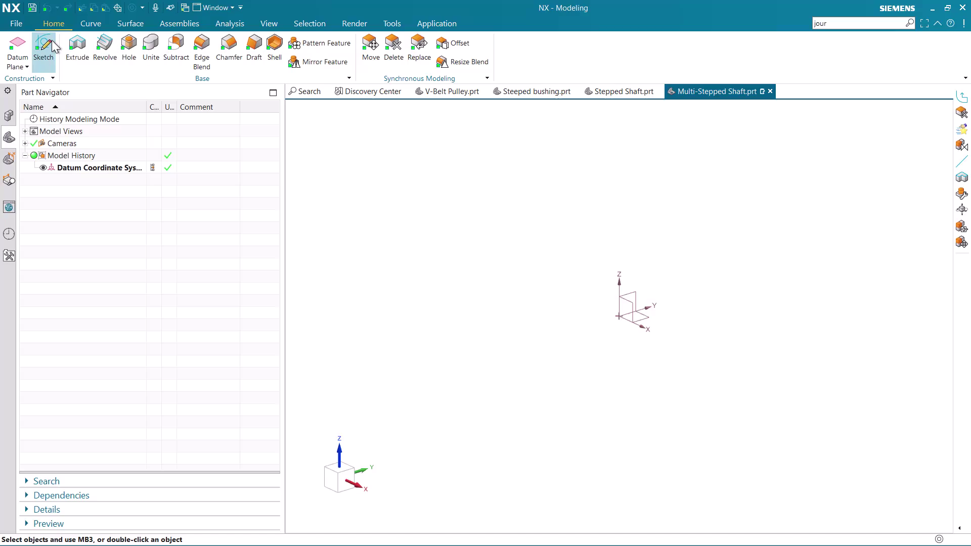
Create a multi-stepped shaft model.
Create an empty sketch on the XZ plane using the default On Plane option.
click(47, 36)
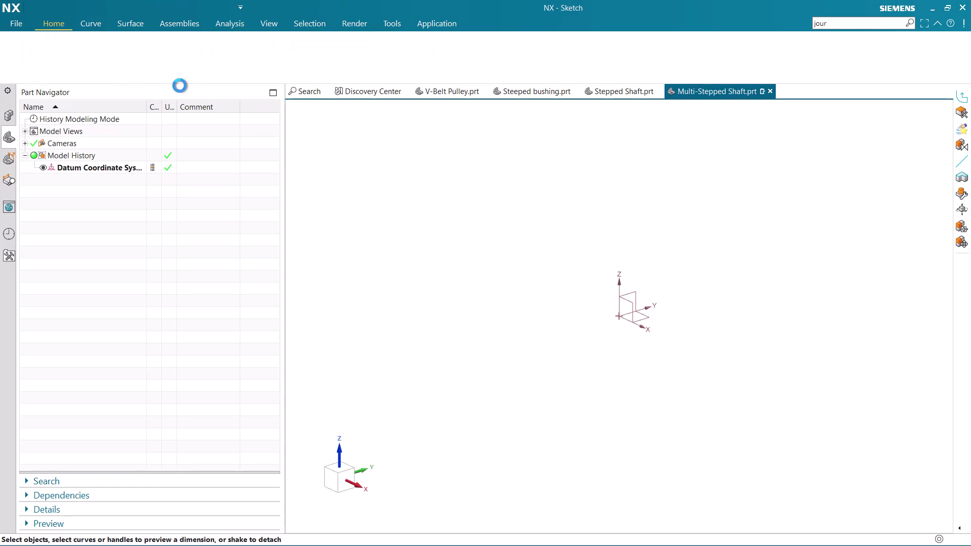
click(607, 224)
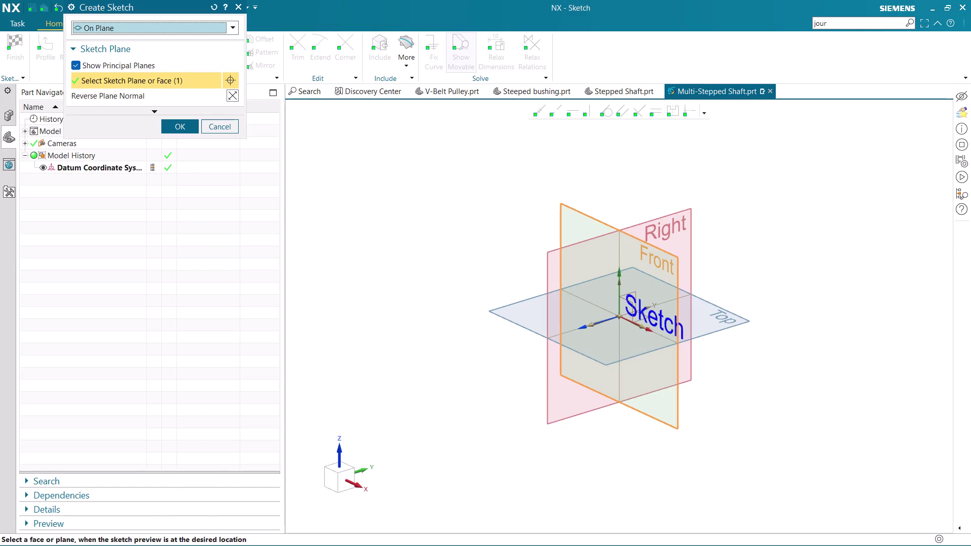
middle_click(607, 223)
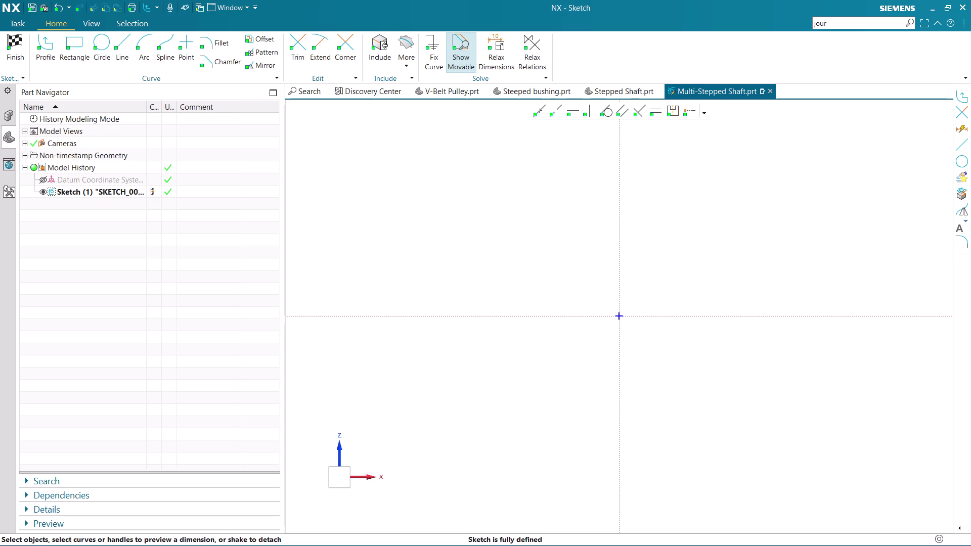
scroll(down, 3)
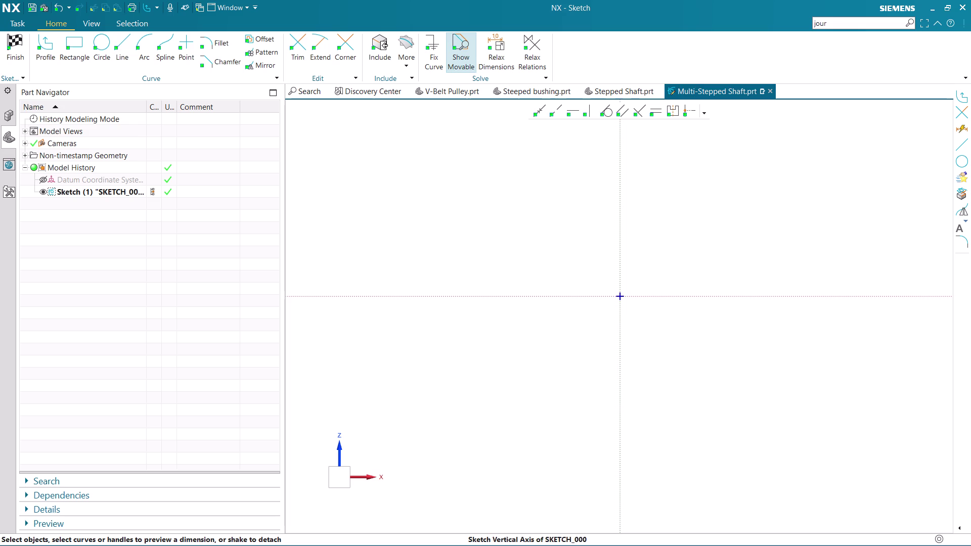
Draw a 188 mm line at 0° from the sketch origin with Profile.
click(46, 43)
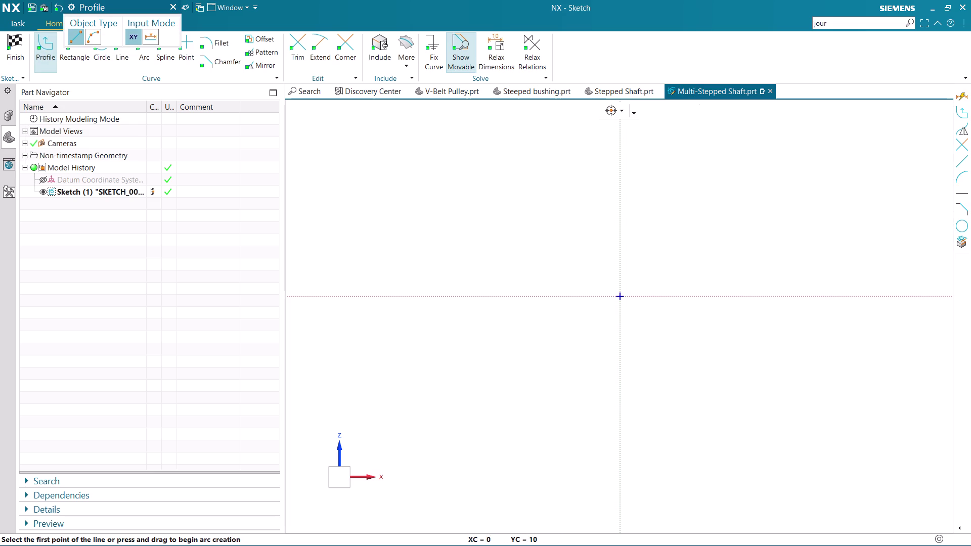
click(620, 297)
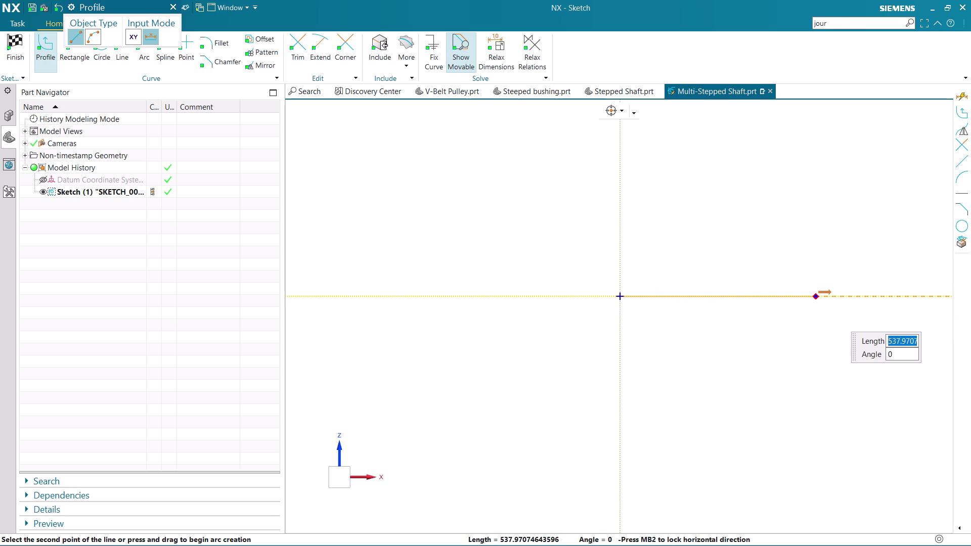
key(1)
key(8)
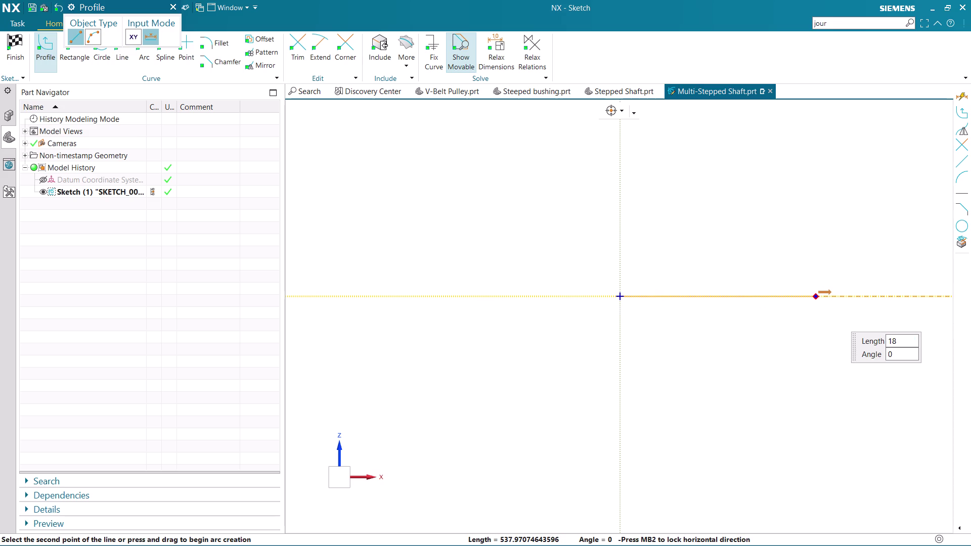
key(8)
key(Return)
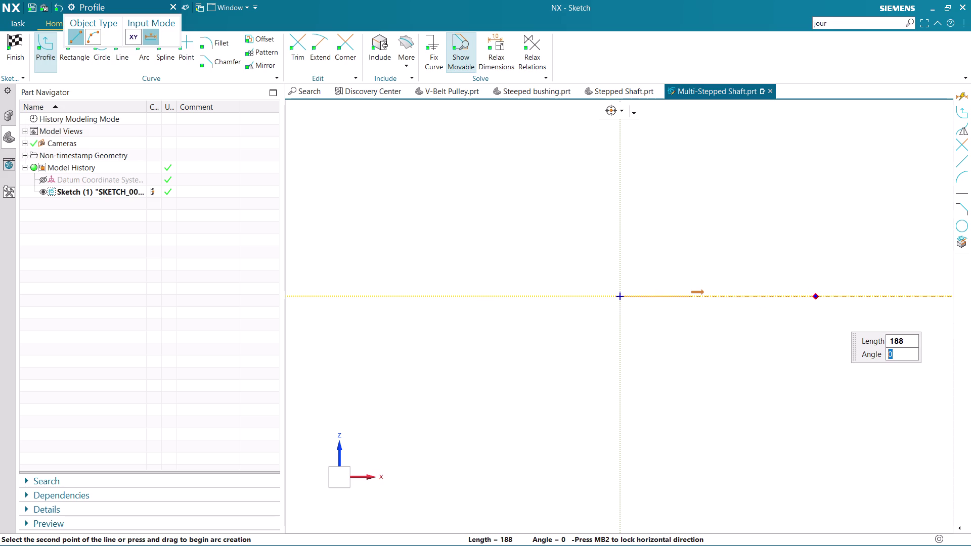
key(Return)
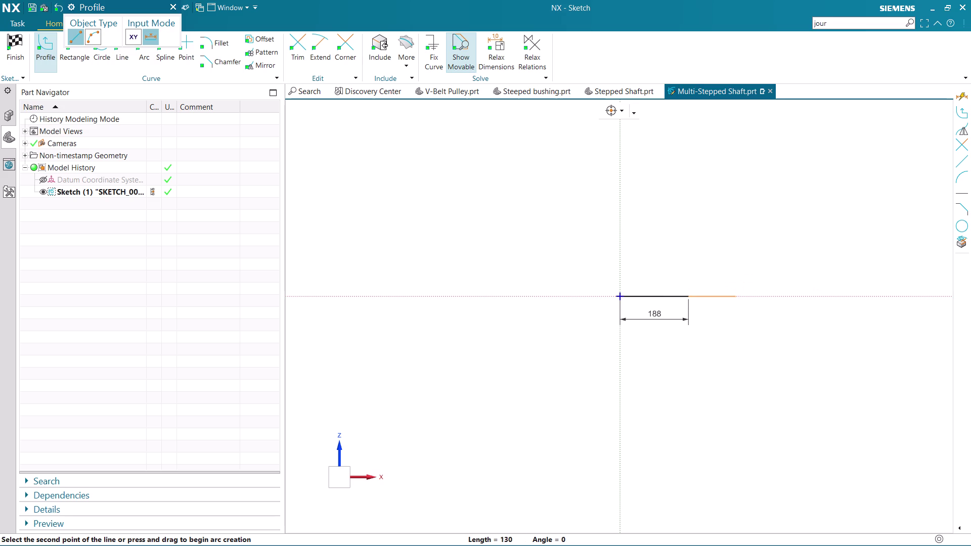
scroll(up, 3)
scroll(up, 3)
scroll(up, 3)
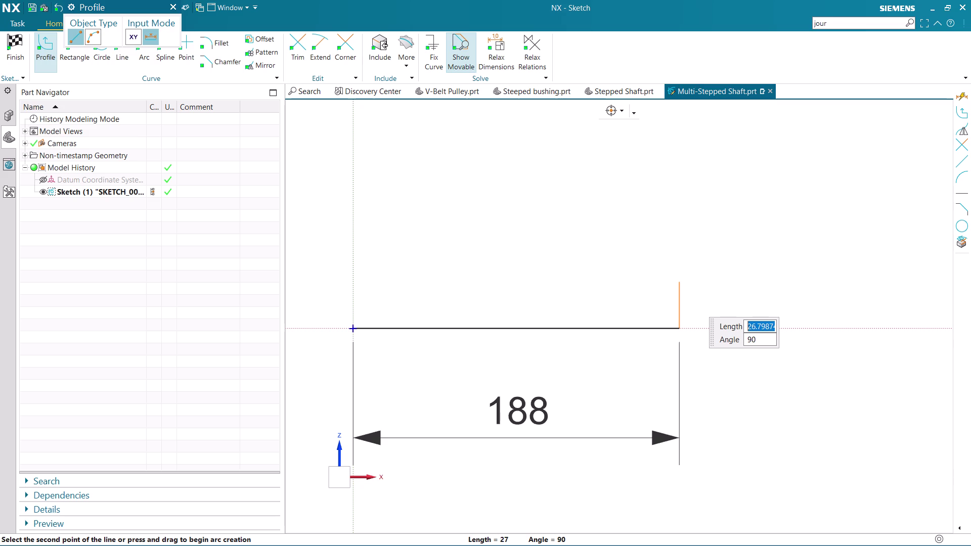
scroll(up, 3)
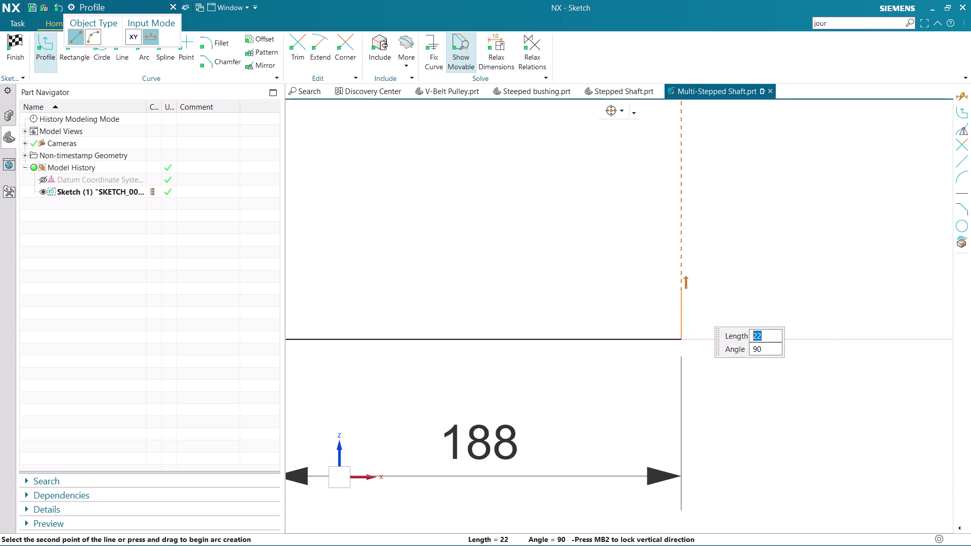
Add a 2.5 mm vertical rise and the first 20 mm horizontal step.
text(2)
text(.)
key(5)
key(Return)
key(Return)
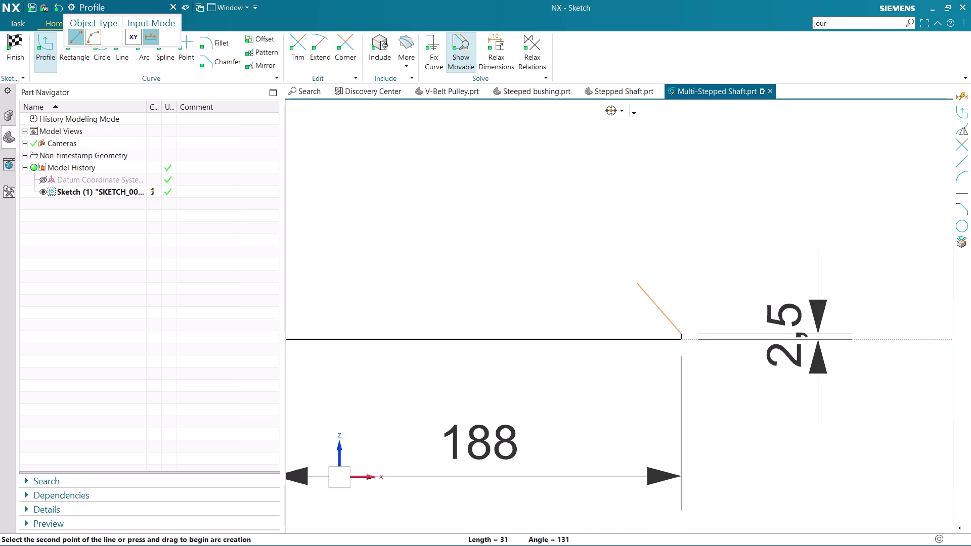
scroll(up, 3)
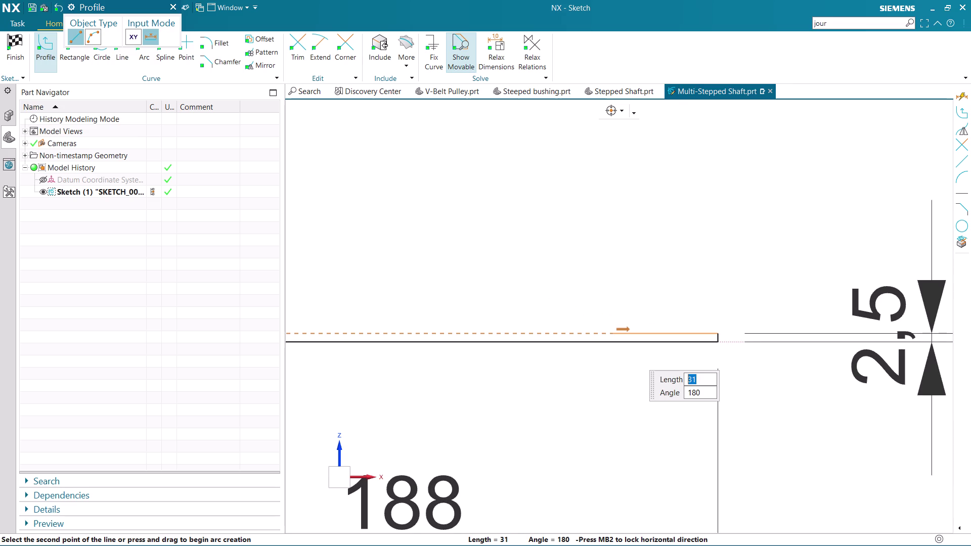
text(20)
key(Return)
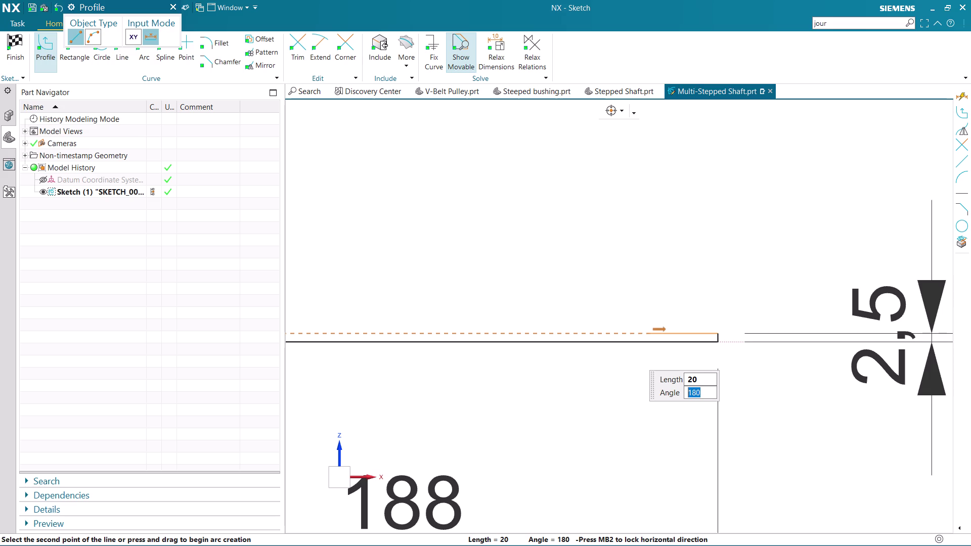
key(Return)
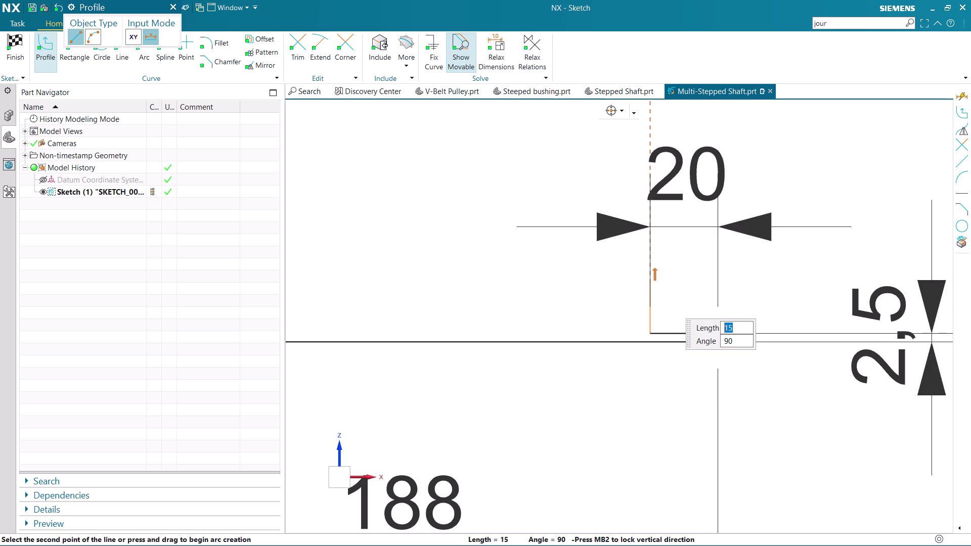
Add a 5 mm rise and a second 20 mm step.
key(5)
key(Return)
key(Return)
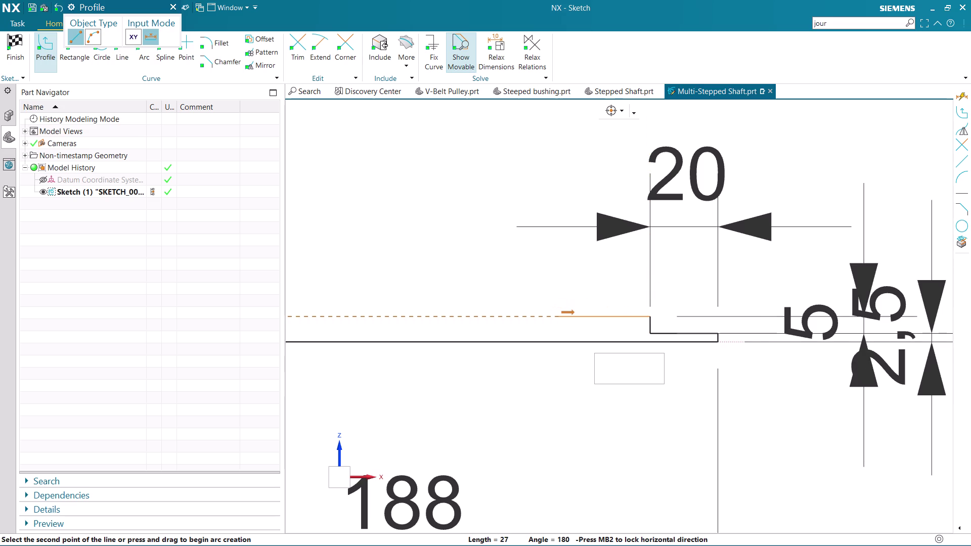
text(20)
key(Return)
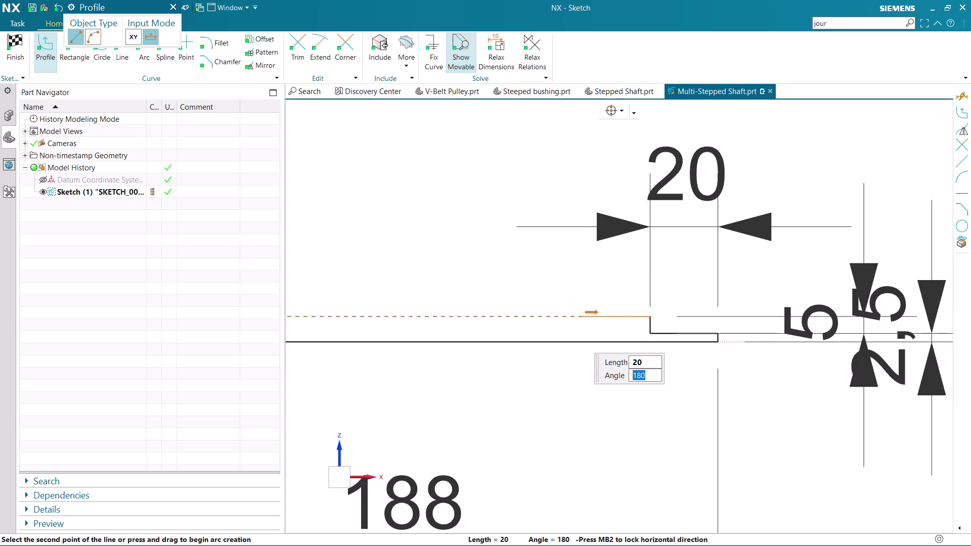
key(Return)
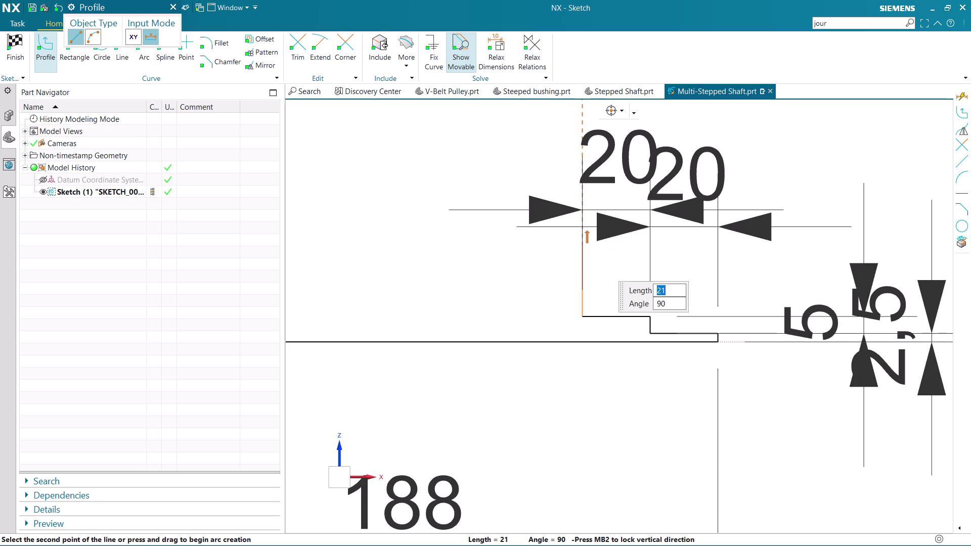
Add a 10 mm rise and re-enter 20 mm as the next step length.
text(1)
text(0)
key(Return)
key(Return)
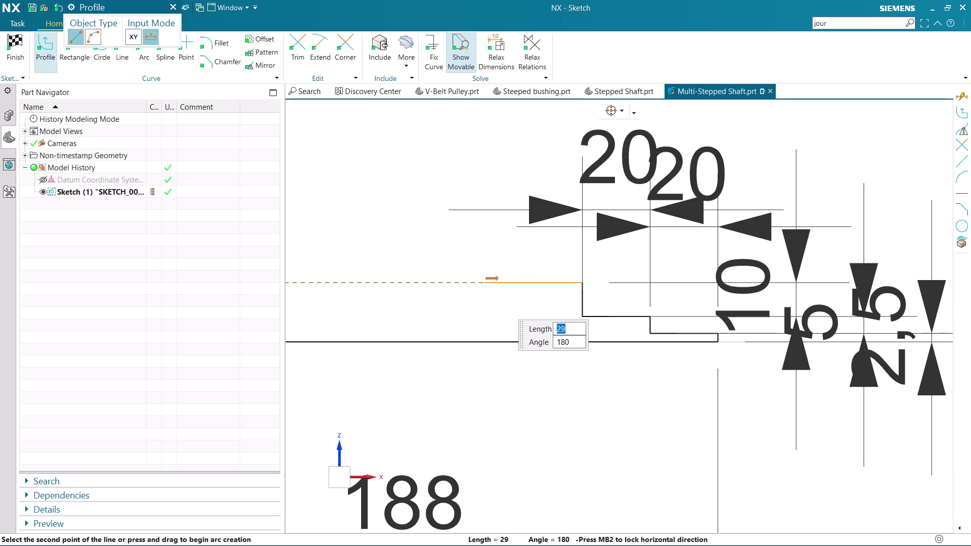
key(2)
key(0)
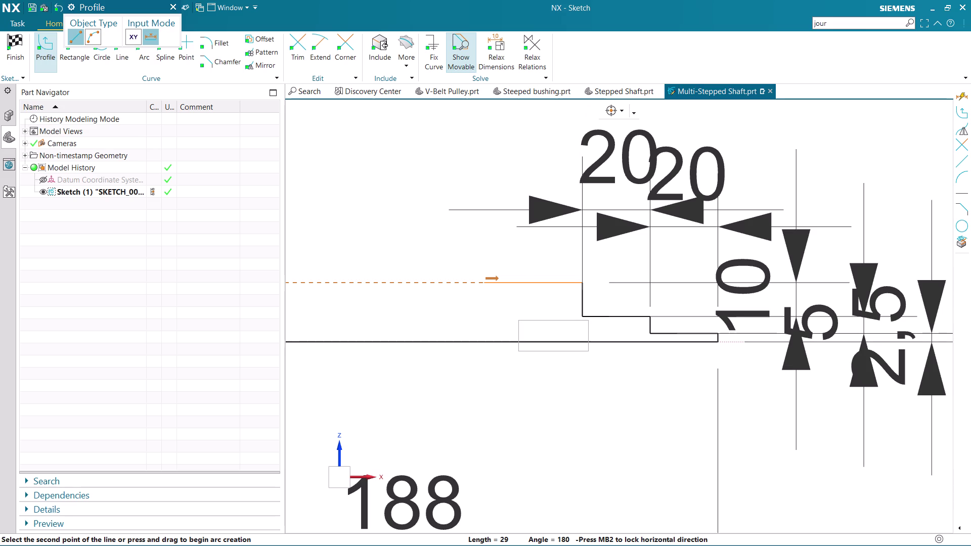
key(BackSpace)
key(BackSpace)
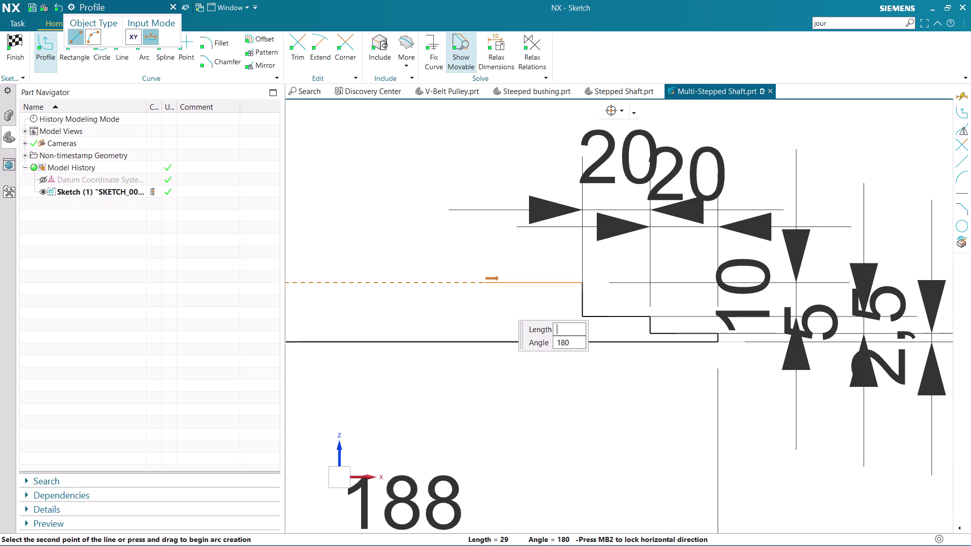
text(20)
key(Return)
Place the third 20 mm step, a 15 mm rise, and a fourth 20 mm step.
key(Return)
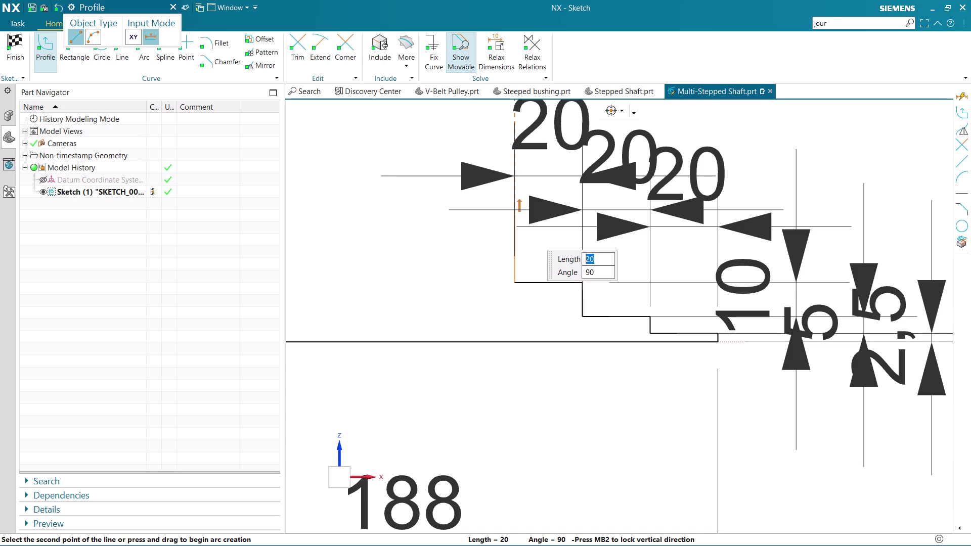
key(1)
key(5)
key(Return)
key(Return)
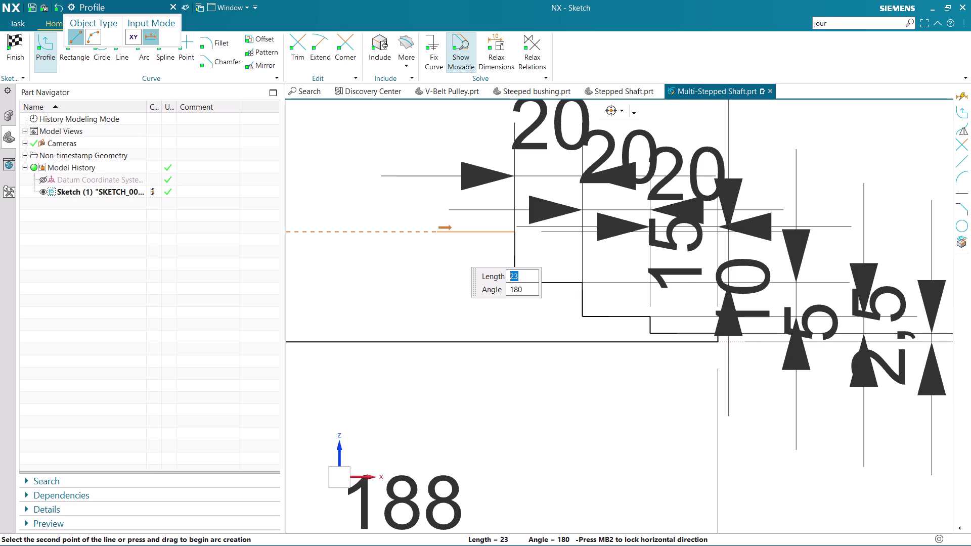
text(20)
key(Return)
key(Return)
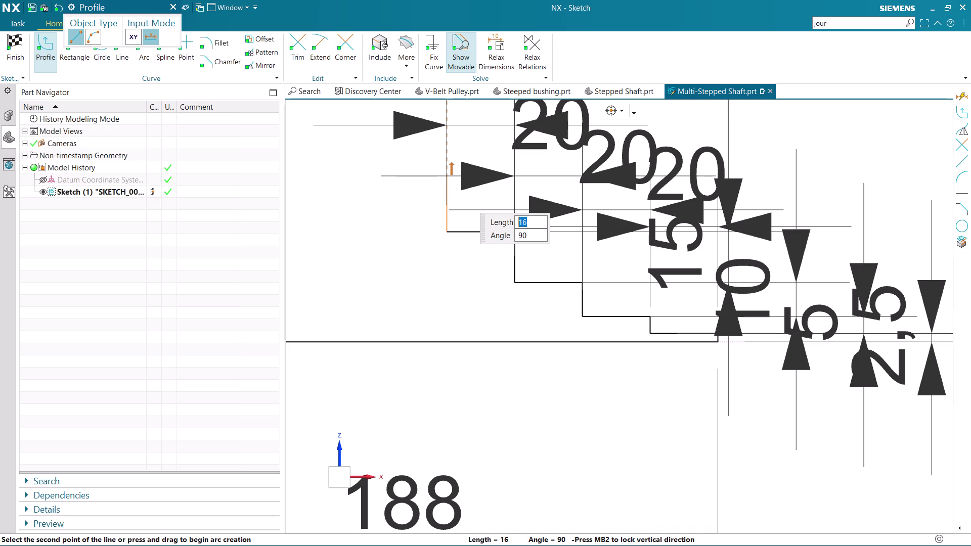
Add a 20 mm rise followed by a fifth 20 mm step.
text(20)
key(Return)
key(Return)
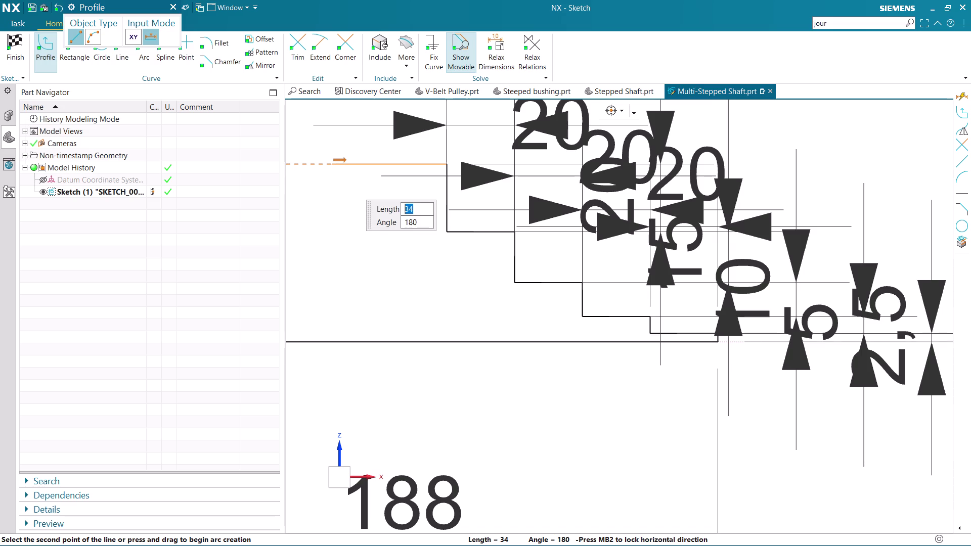
text(20)
key(Return)
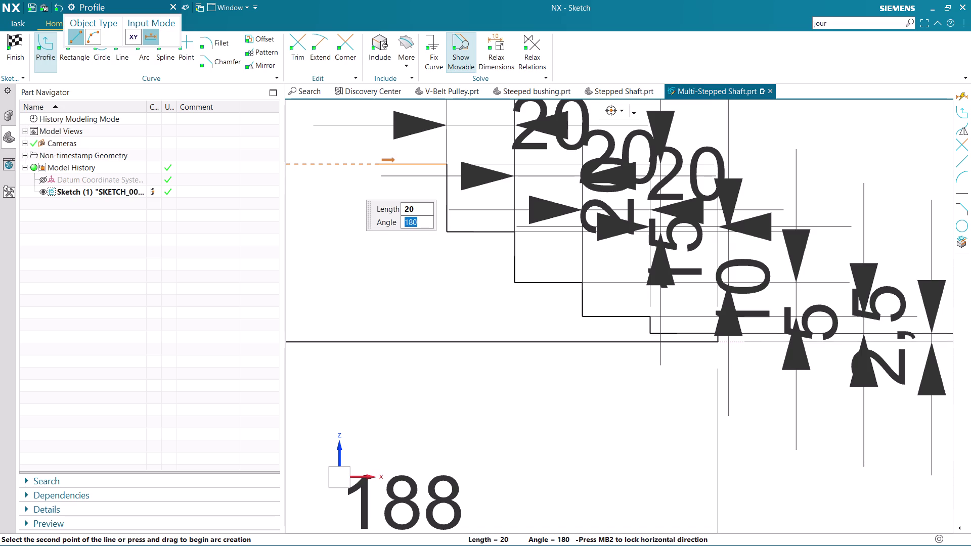
key(Return)
scroll(down, 3)
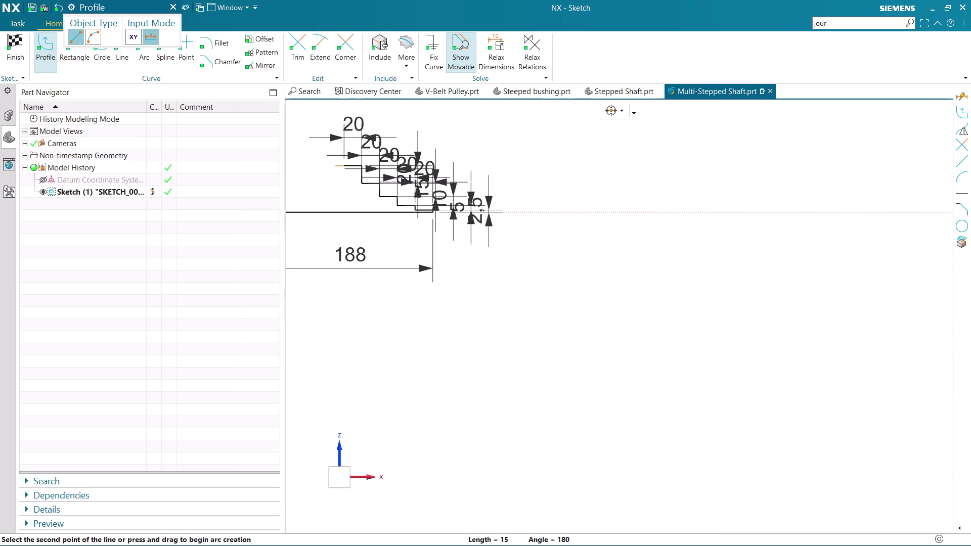
scroll(down, 3)
scroll(up, 3)
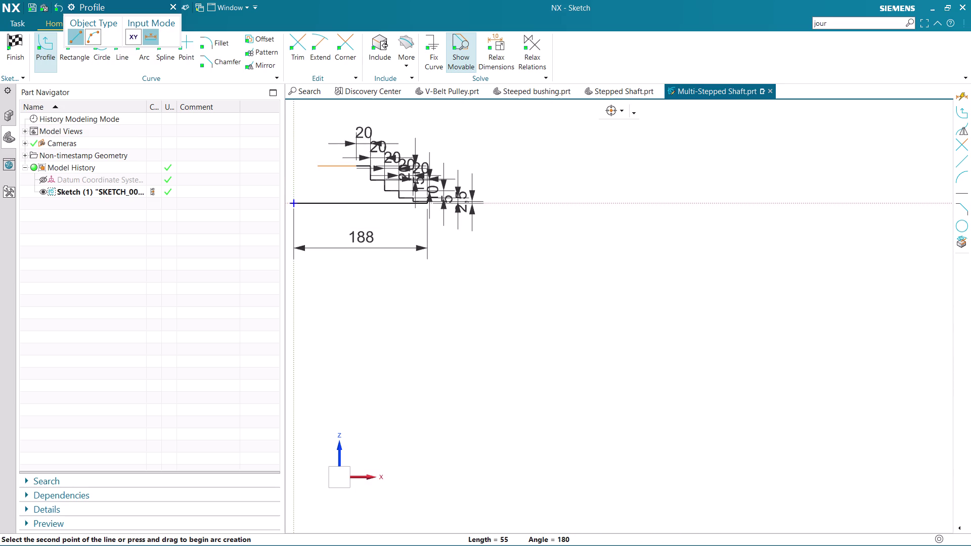
middle_drag(316, 161, 377, 160)
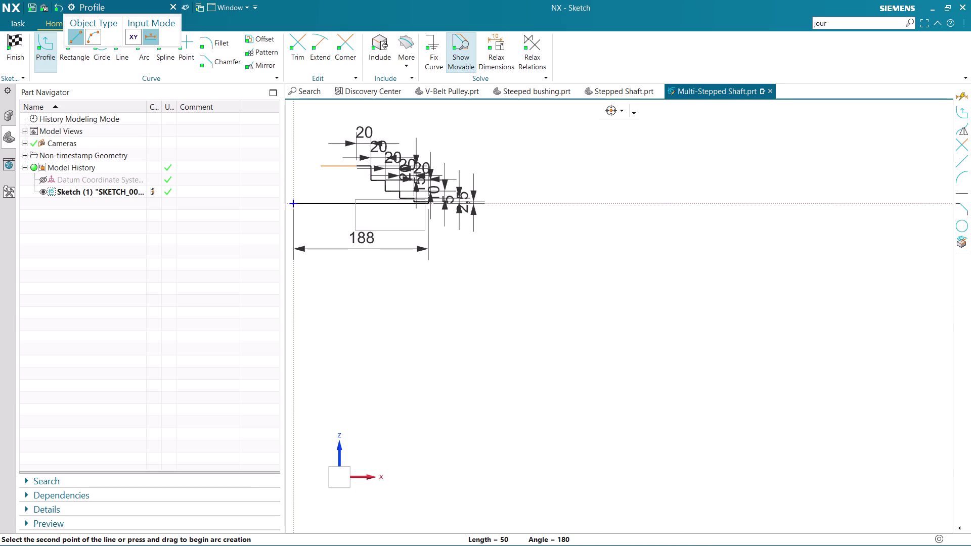
middle_drag(319, 164, 434, 174)
scroll(up, 3)
scroll(up, 3)
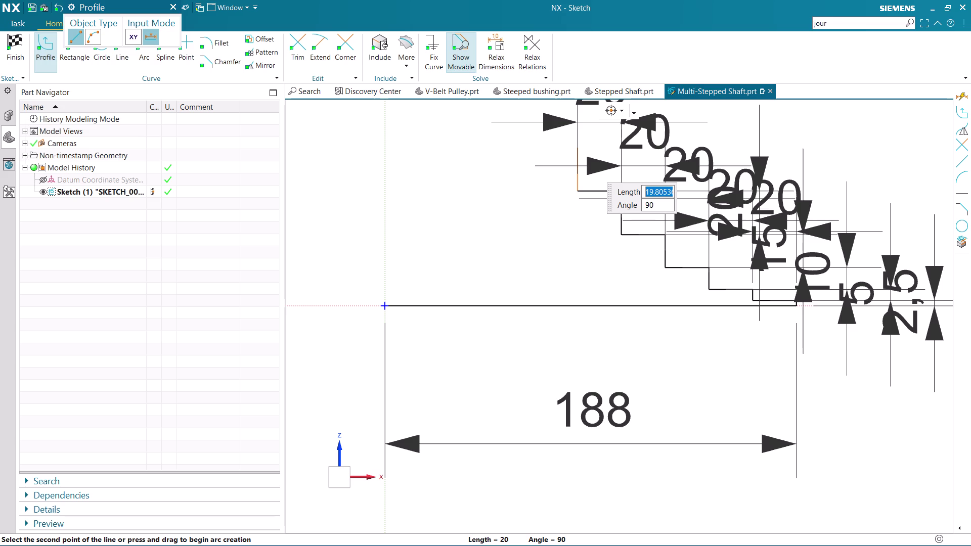
Draw the 25 mm vertical rise, undoing a first attempt and restarting the line.
key(2)
key(5)
key(Return)
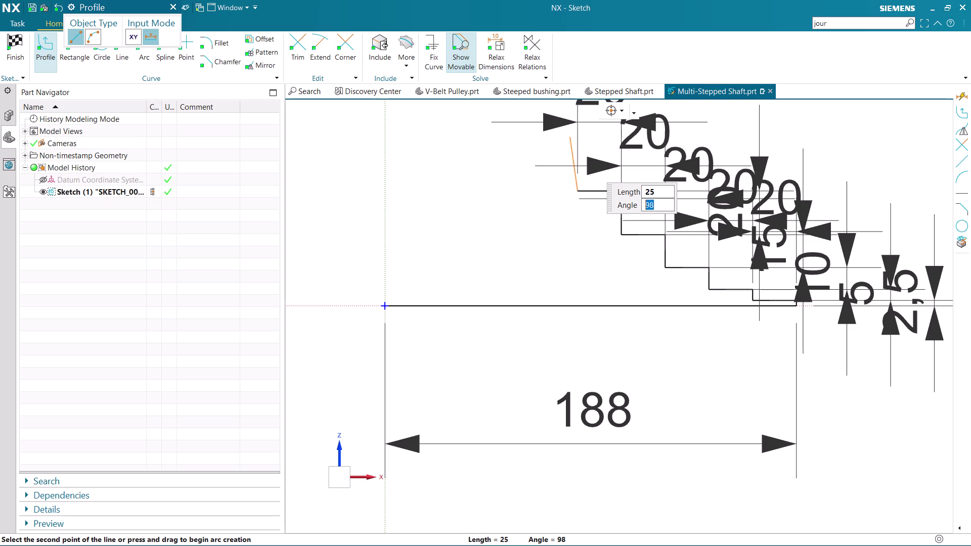
key(Return)
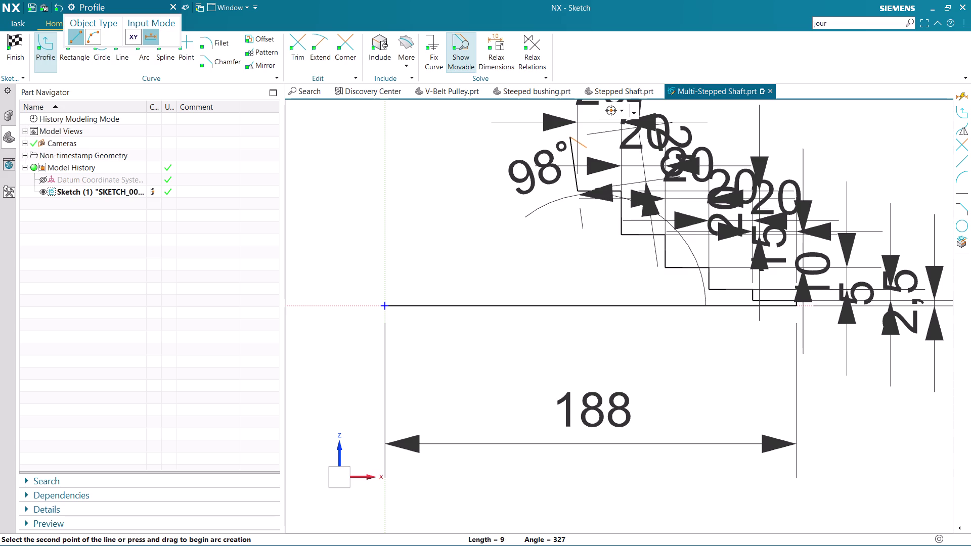
key(ctrl+z)
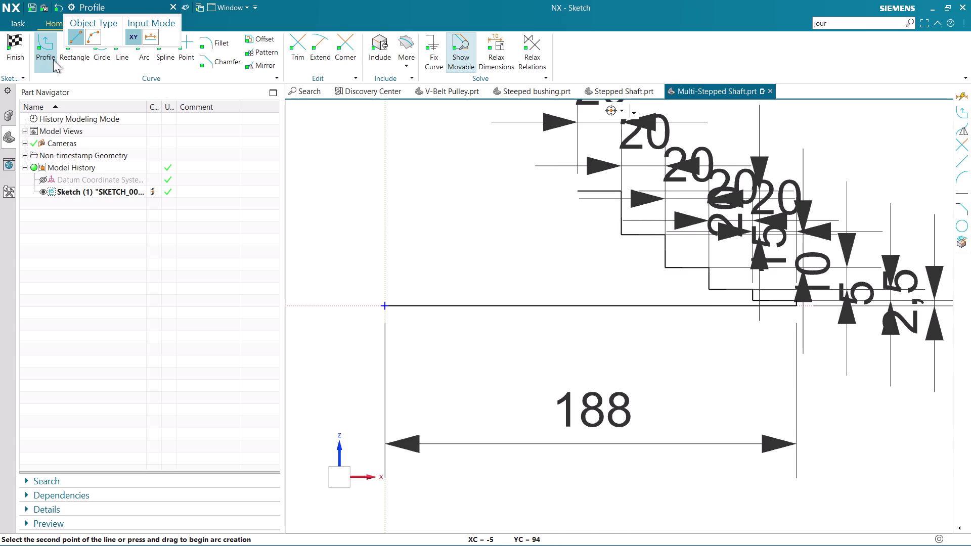
click(577, 189)
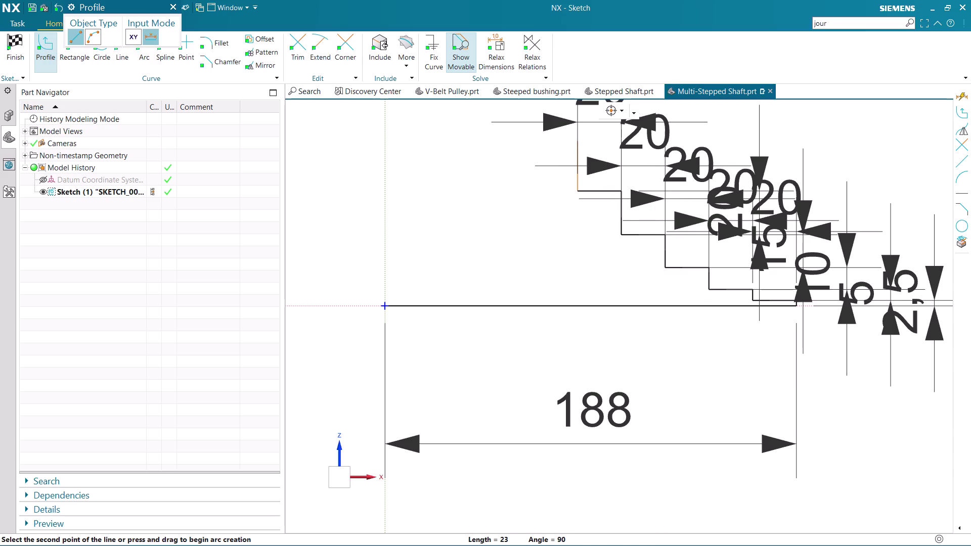
text(25)
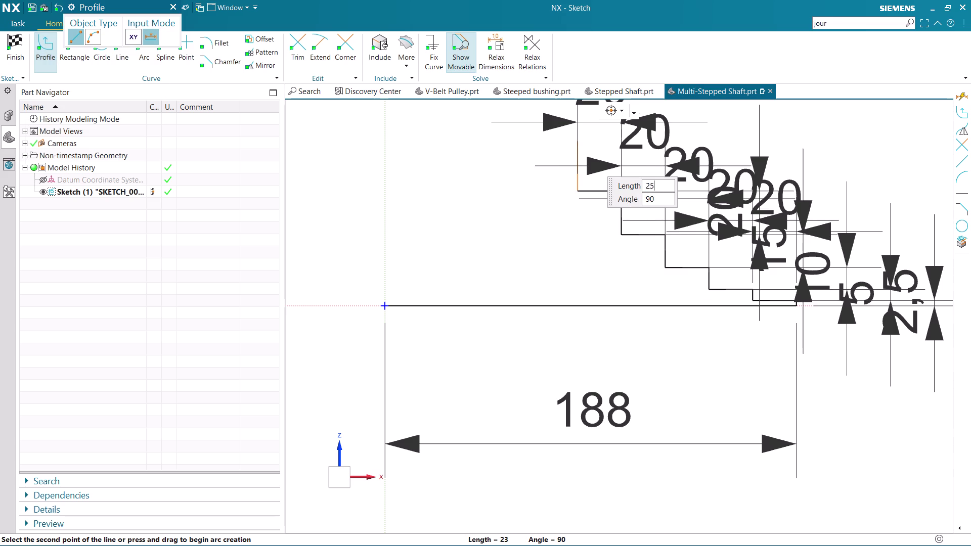
key(Return)
key(Return)
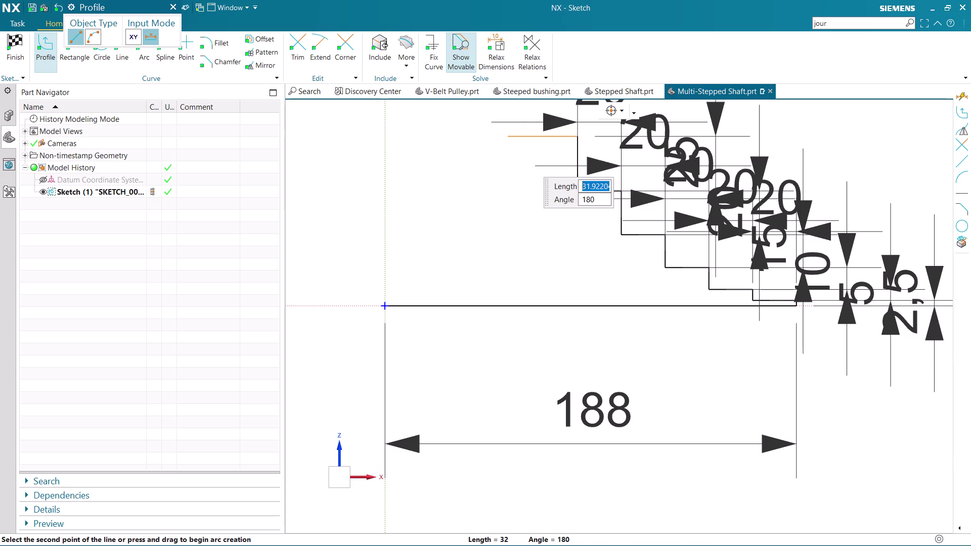
Add a 20 mm horizontal line after the 25 mm rise.
text(20)
key(Return)
key(Return)
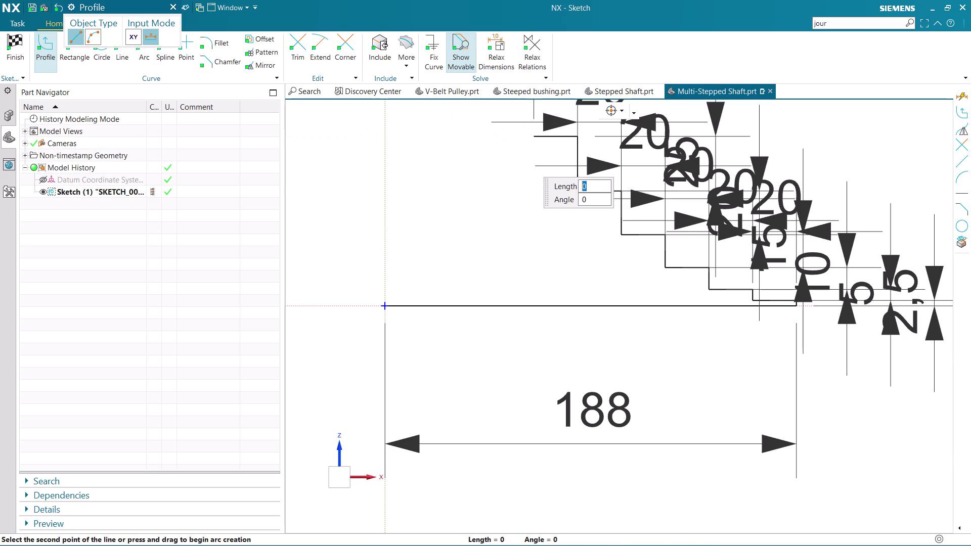
scroll(down, 3)
scroll(down, 3)
scroll(up, 3)
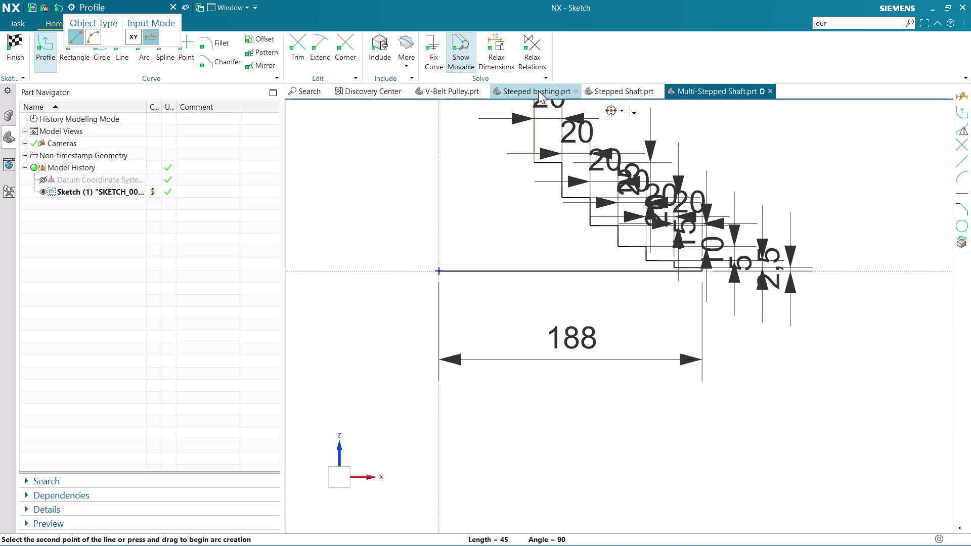
Add a 40 mm rise at 90° and a 20 mm horizontal line at 180°.
scroll(down, 3)
scroll(up, 3)
scroll(up, 3)
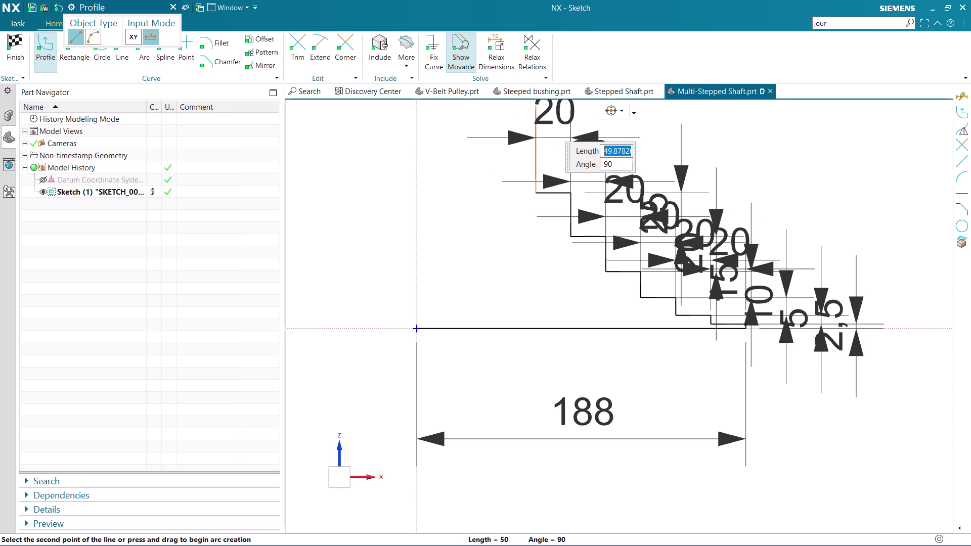
text(40)
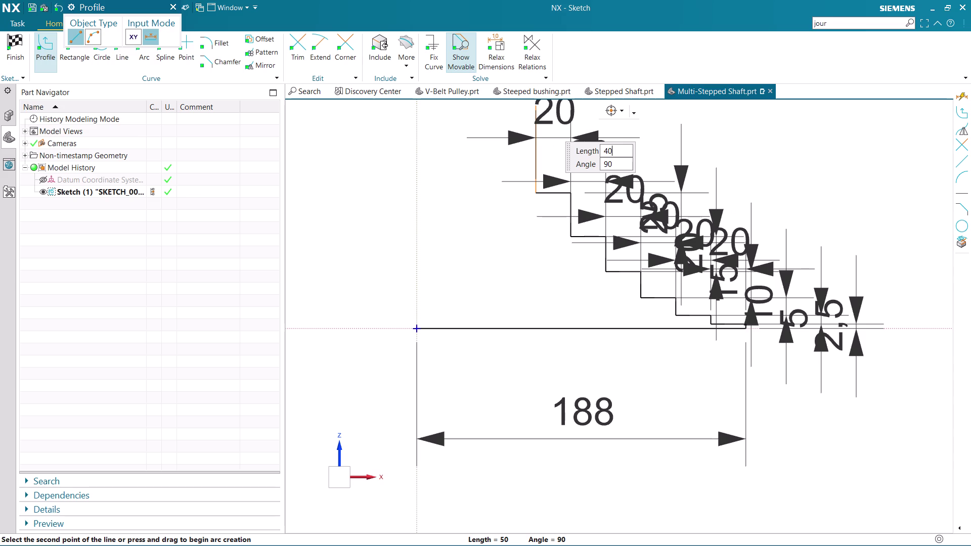
key(Return)
key(Return)
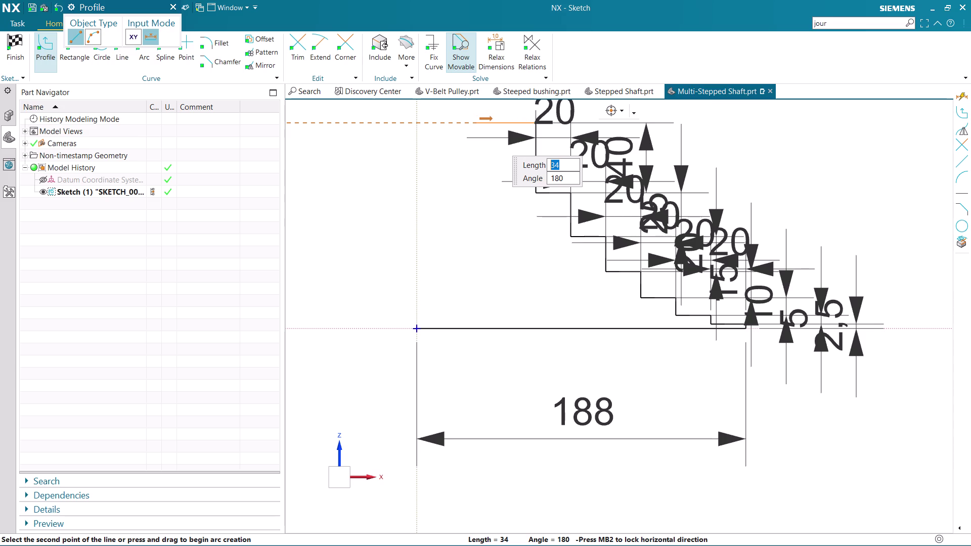
text(2)
text(0)
key(Return)
key(Return)
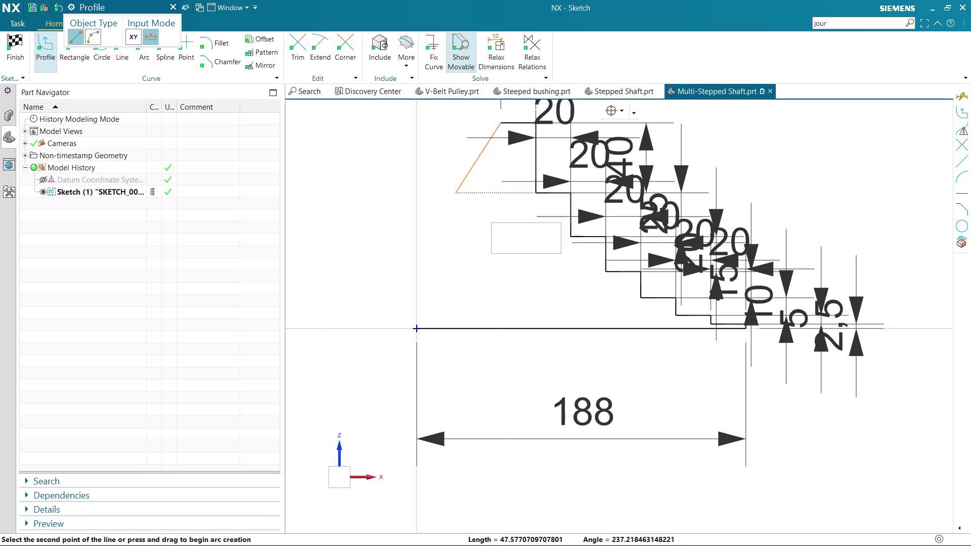
End the line chain and start a new line, abandoning a mistaken 20 mm vertical.
key(Escape)
click(414, 324)
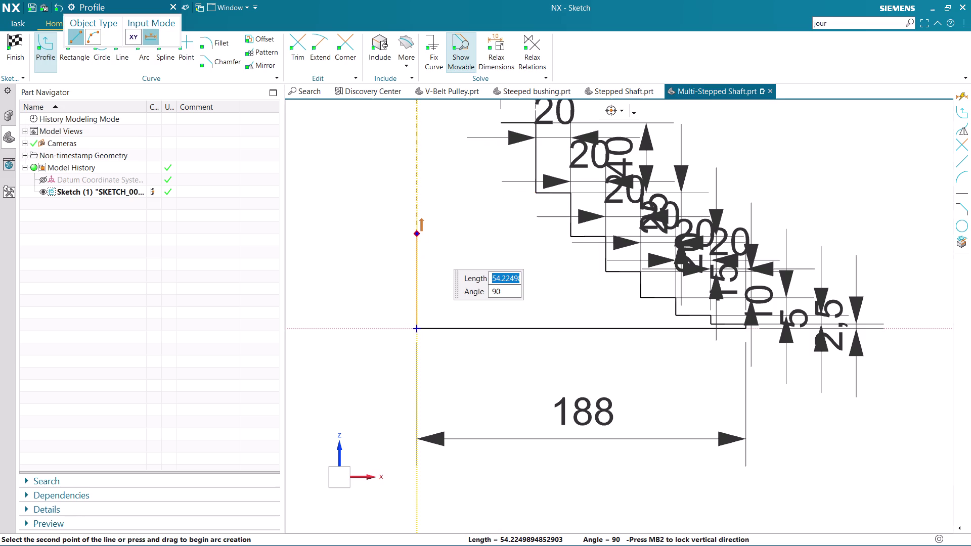
text(20)
key(Return)
key(Return)
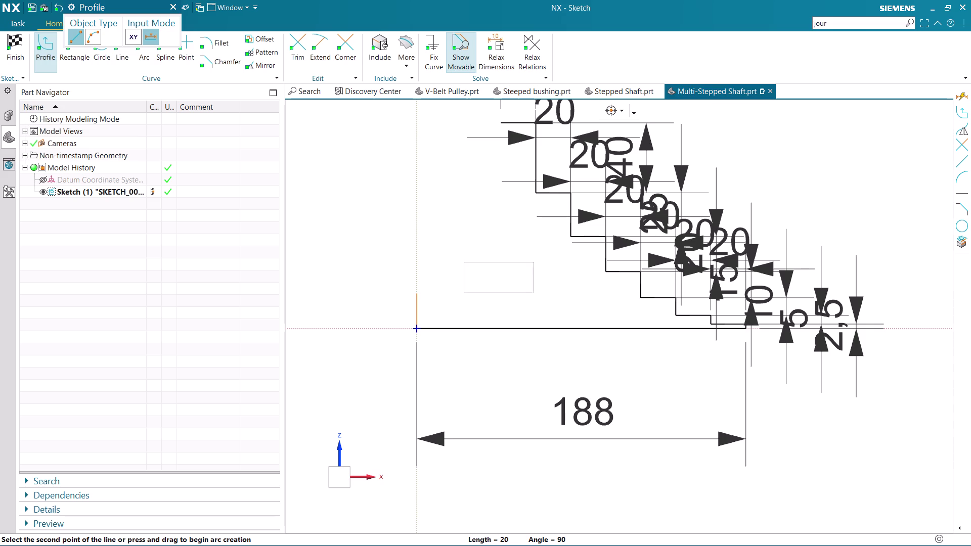
key(Escape)
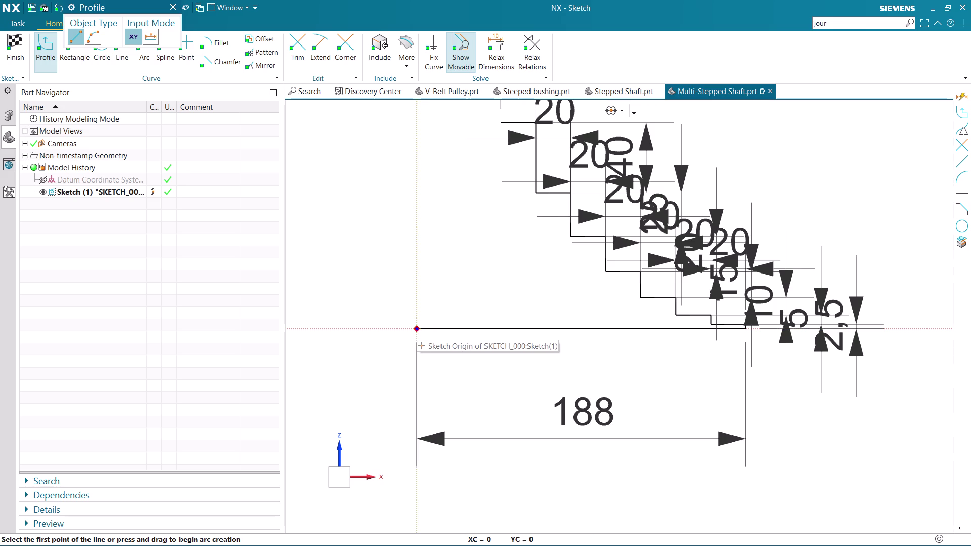
Draw a 25 mm rise from the sketch origin followed by a 40 mm horizontal line.
click(417, 327)
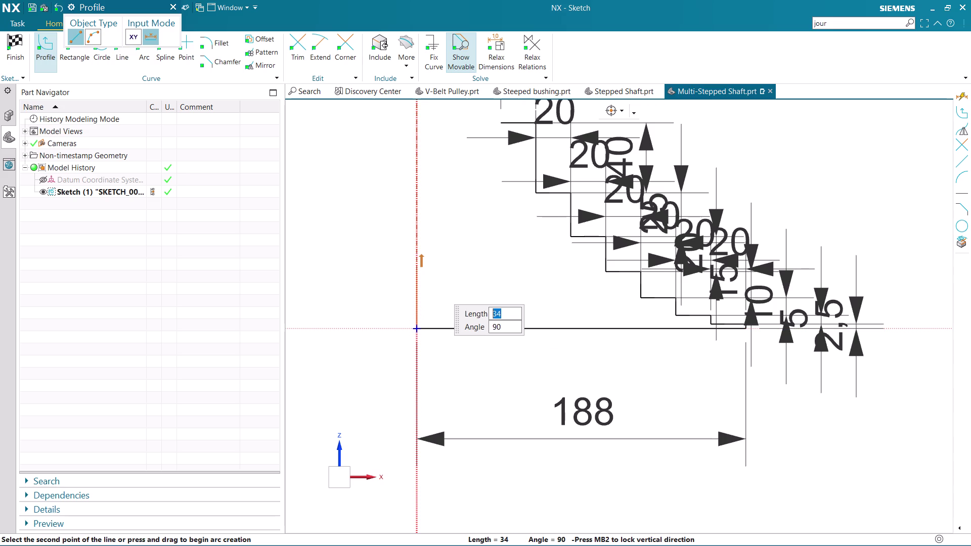
key(2)
key(5)
key(Return)
key(Return)
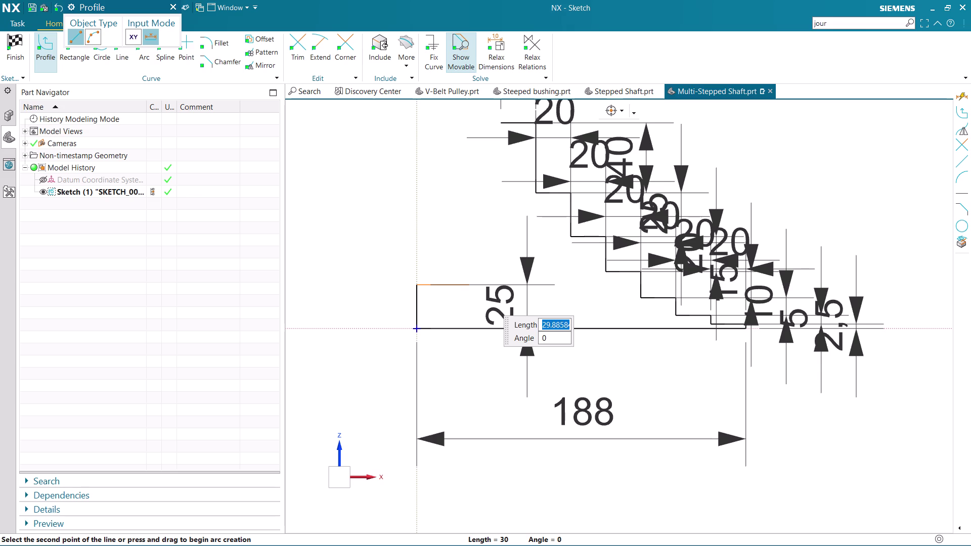
text(40)
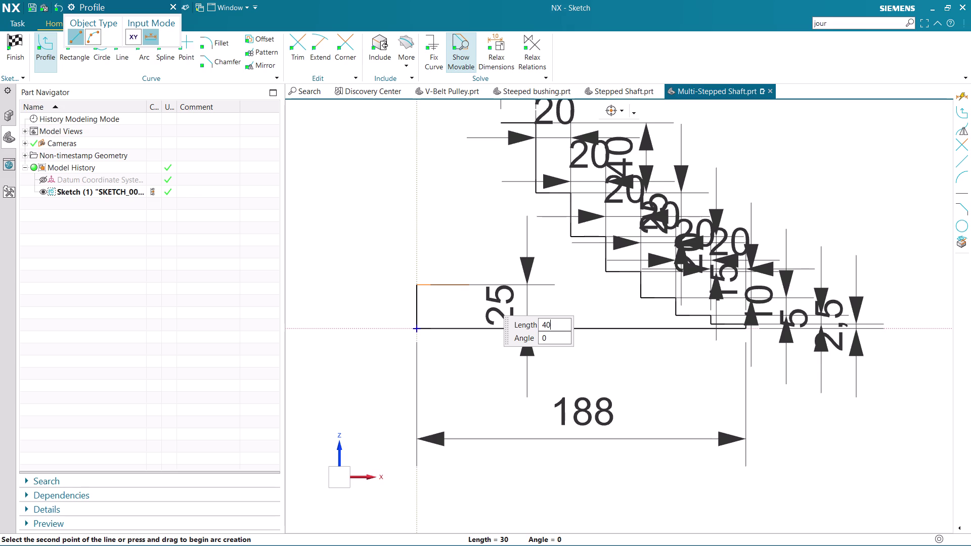
key(Return)
key(Return)
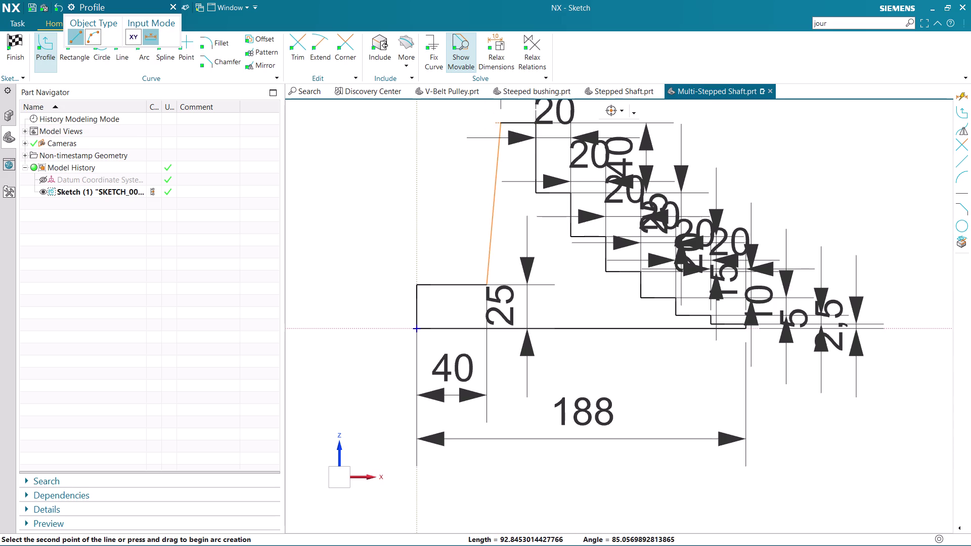
Place the tall 92.5 mm vertical line at the shaft's large end.
scroll(down, 3)
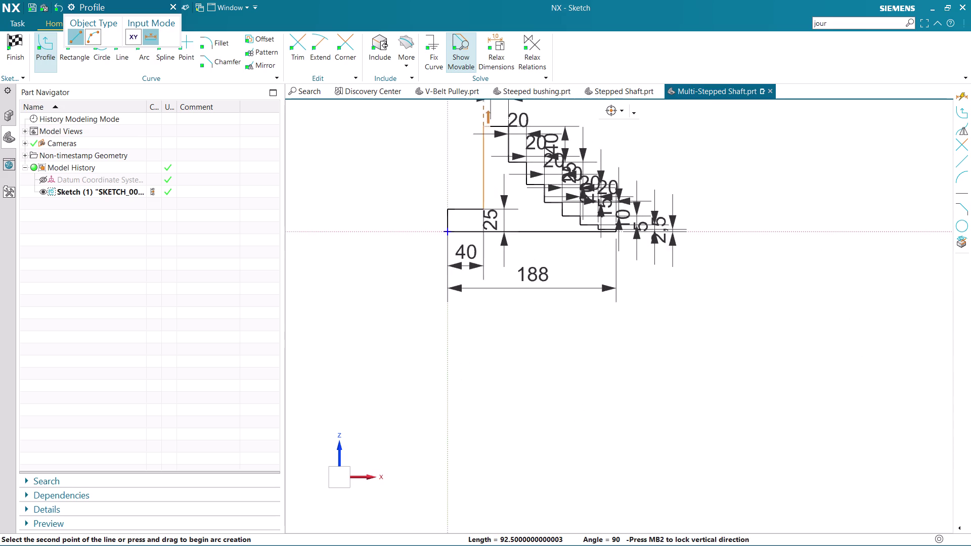
scroll(up, 3)
scroll(down, 3)
scroll(down, 3)
scroll(up, 3)
scroll(up, 3)
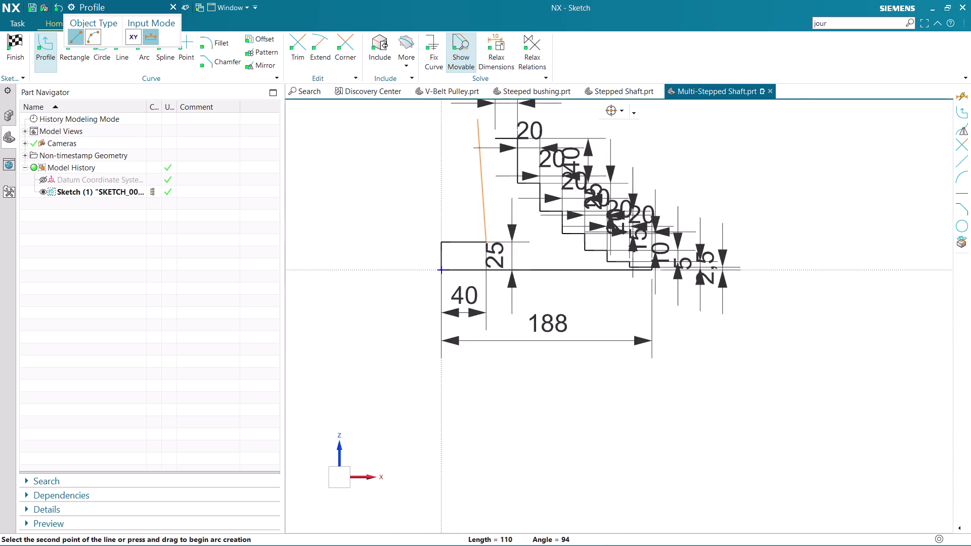
scroll(up, 3)
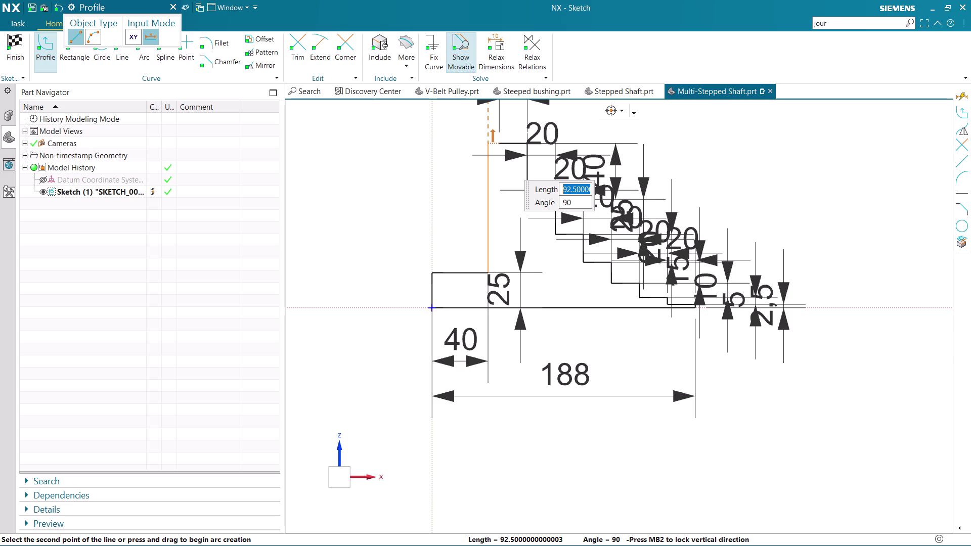
key(Escape)
scroll(up, 3)
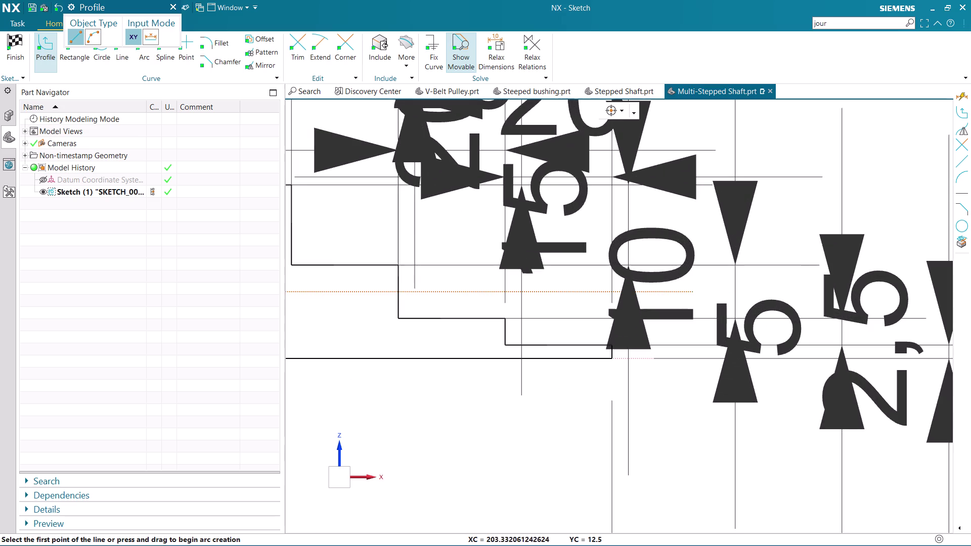
Exit line drawing and move the 2.5 and 5 dimensions clear of the profile.
key(Escape)
scroll(down, 3)
scroll(down, 3)
scroll(up, 3)
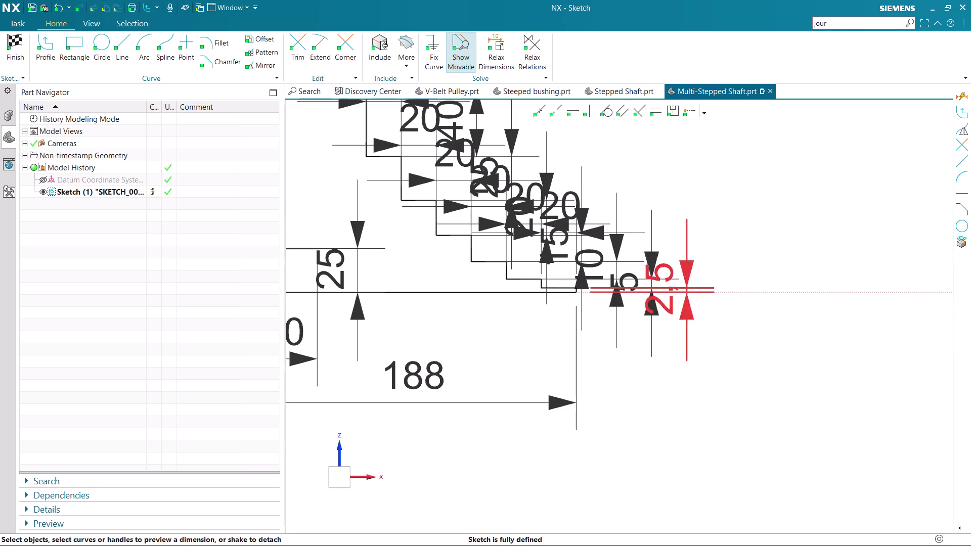
drag(688, 309, 828, 307)
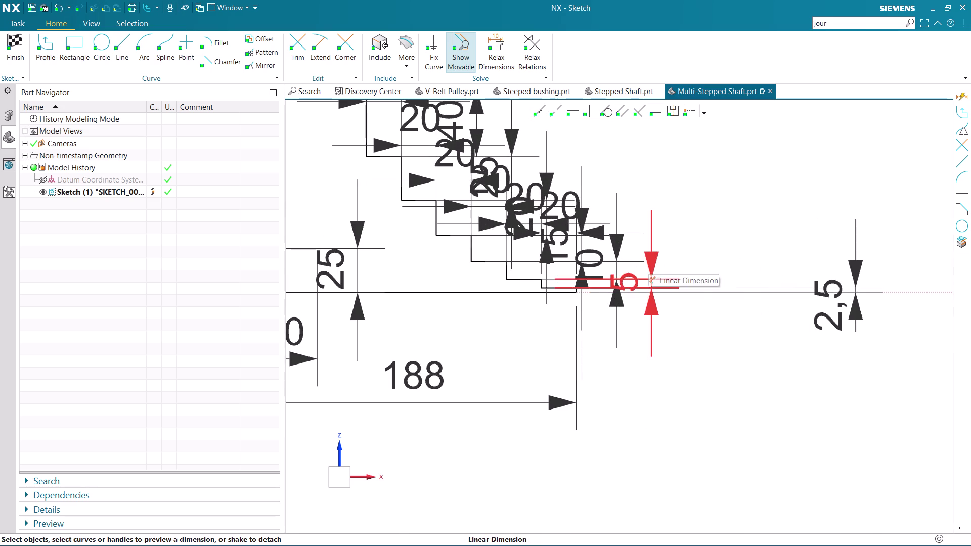
drag(648, 261, 729, 243)
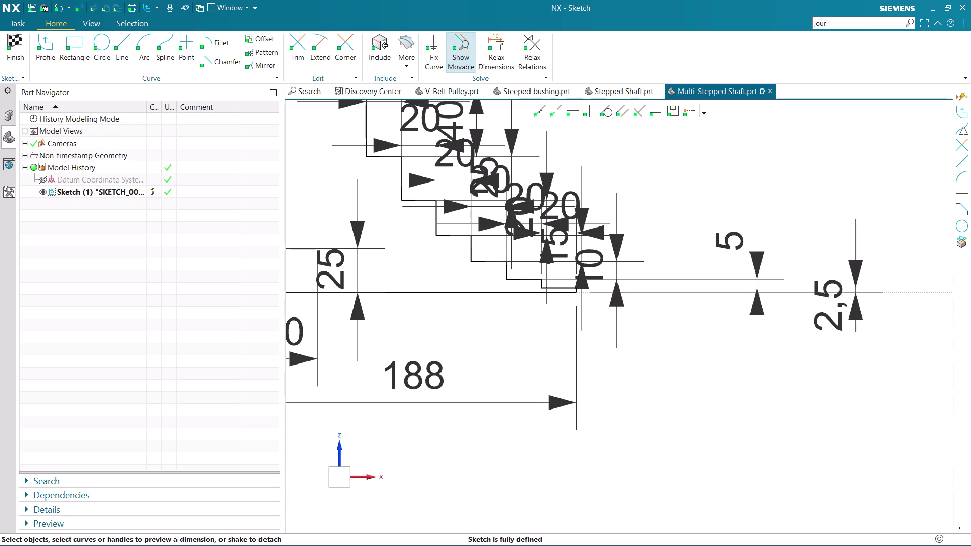
scroll(up, 3)
drag(600, 263, 686, 260)
drag(547, 223, 680, 180)
Change the 15 mm step dimension to 10 mm.
double_click(680, 180)
text(1)
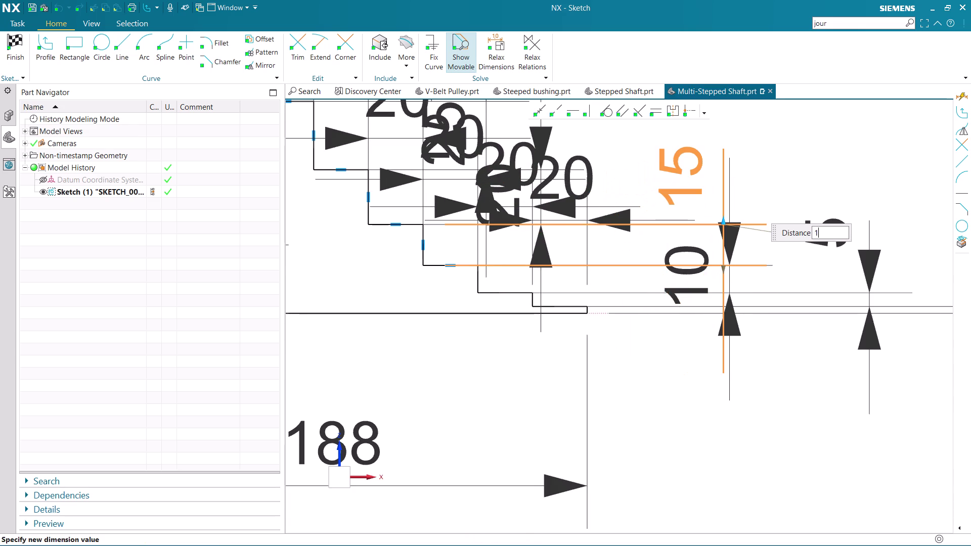
text(0)
key(Return)
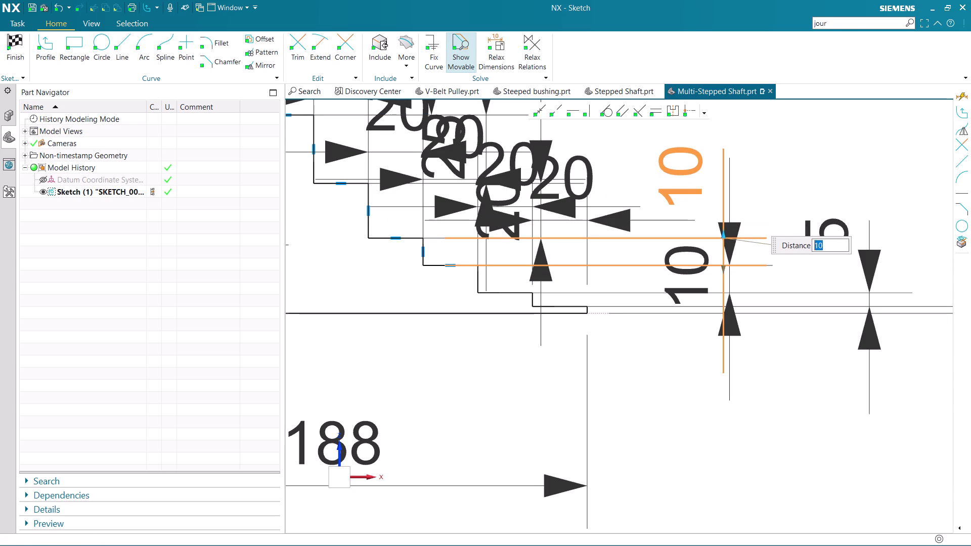
scroll(up, 3)
scroll(down, 3)
scroll(up, 3)
scroll(down, 3)
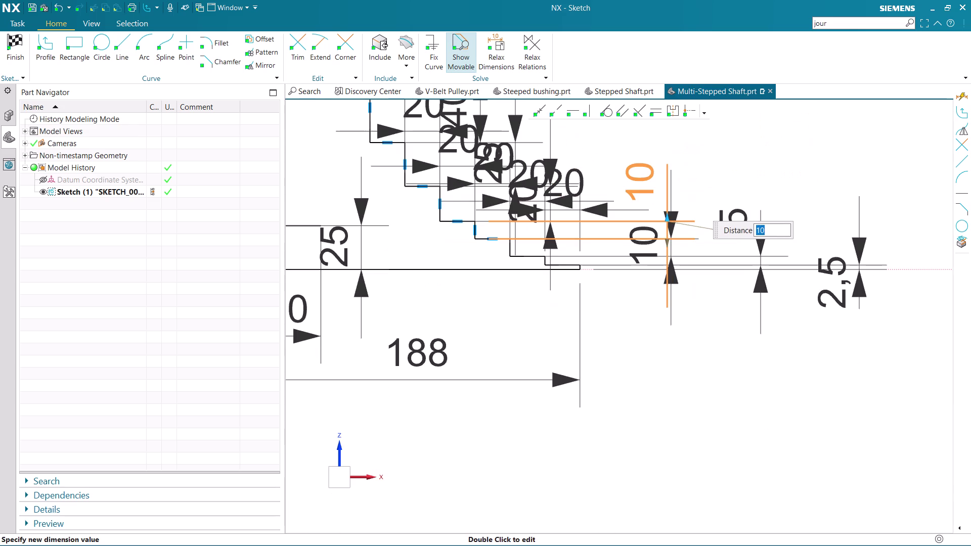
drag(518, 203, 611, 165)
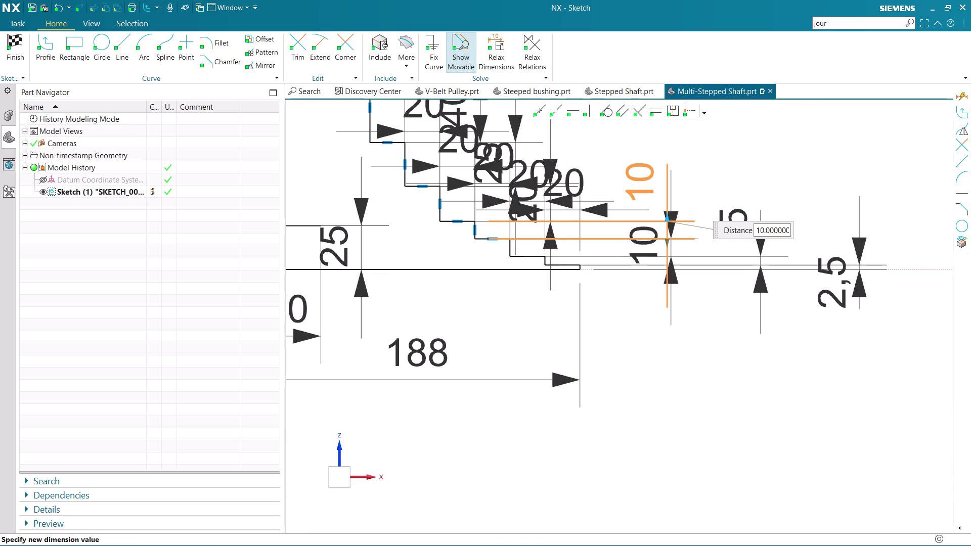
middle_click(667, 169)
Reposition a small dimension and set the next step dimension to 10 mm.
drag(515, 215, 593, 169)
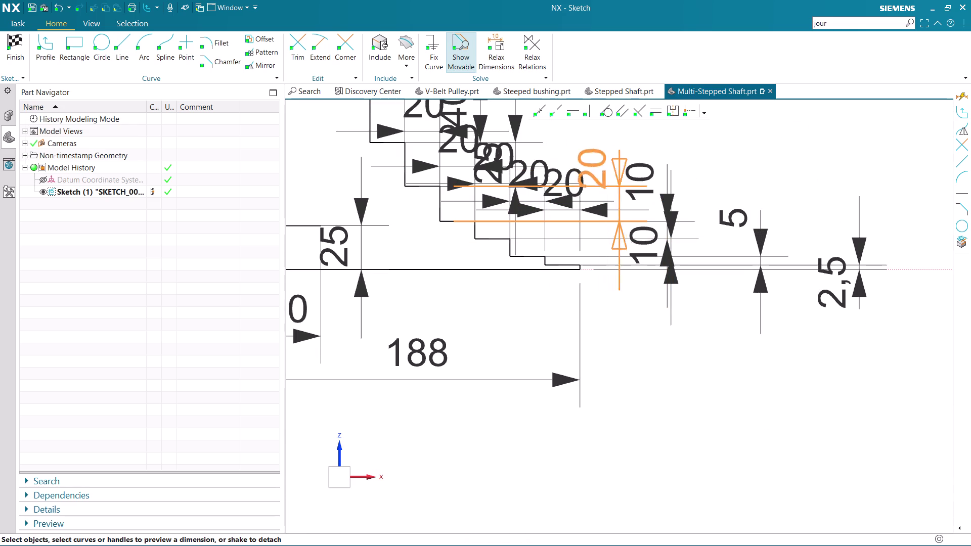
drag(593, 168, 682, 123)
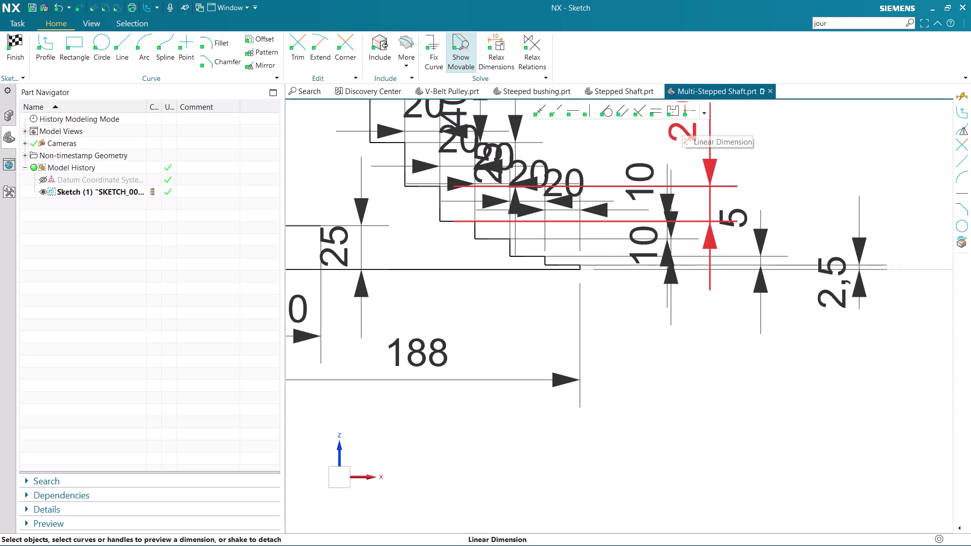
double_click(682, 129)
text(10)
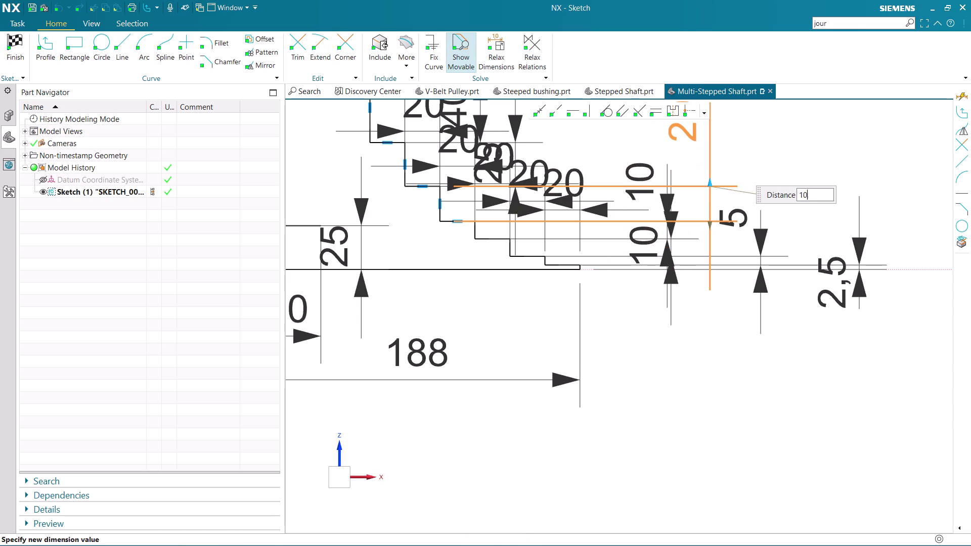
key(Return)
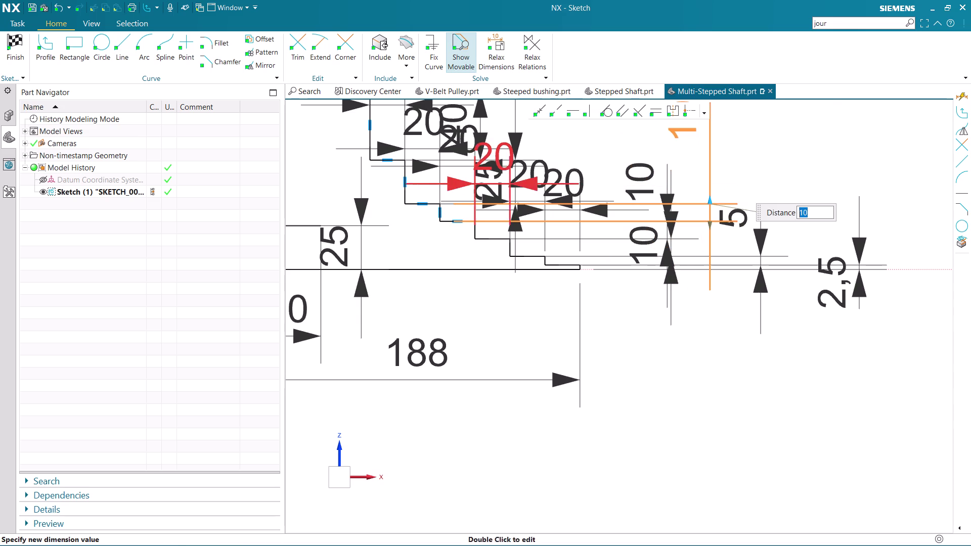
scroll(up, 3)
drag(470, 198, 594, 168)
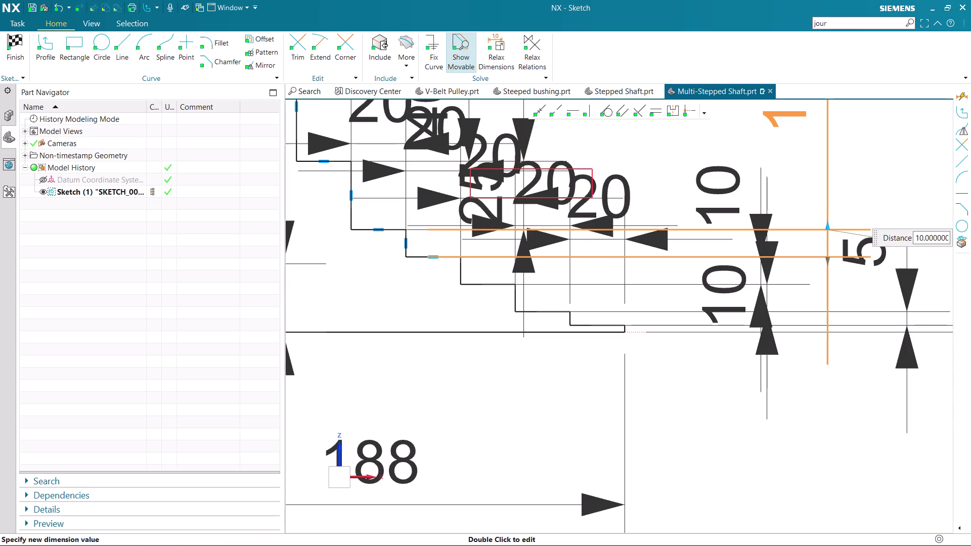
drag(594, 168, 864, 138)
middle_click(586, 180)
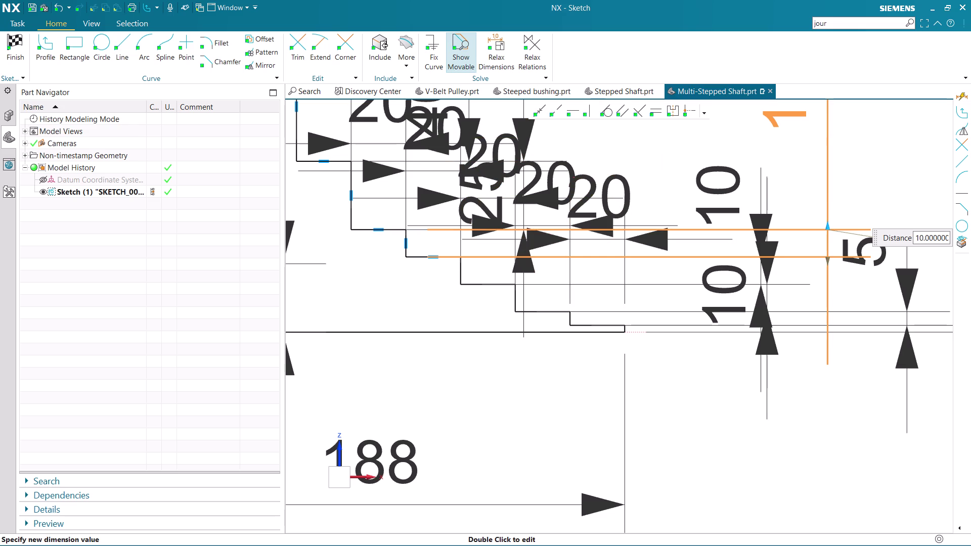
drag(484, 210, 860, 171)
scroll(down, 3)
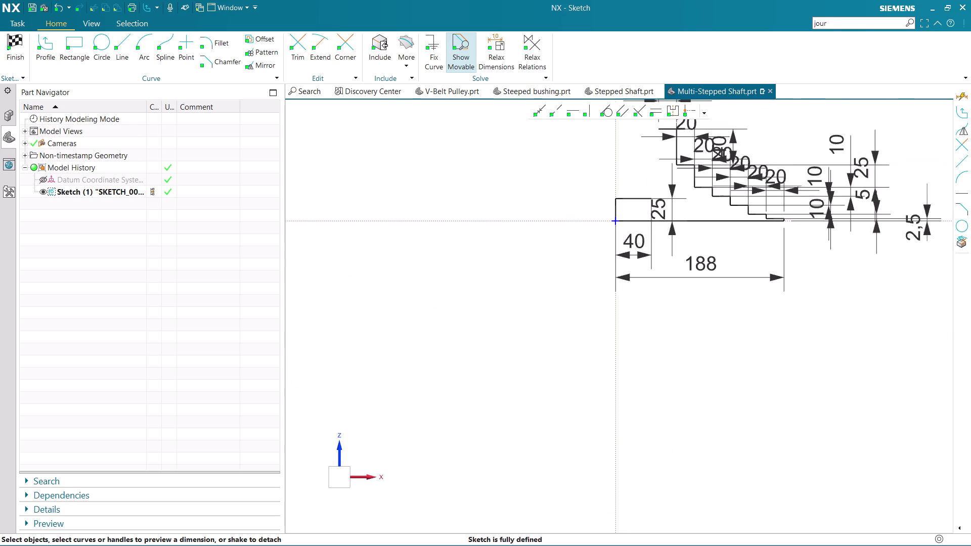
Enter 10 as the new value for the 25 mm step height dimension.
scroll(up, 3)
double_click(854, 173)
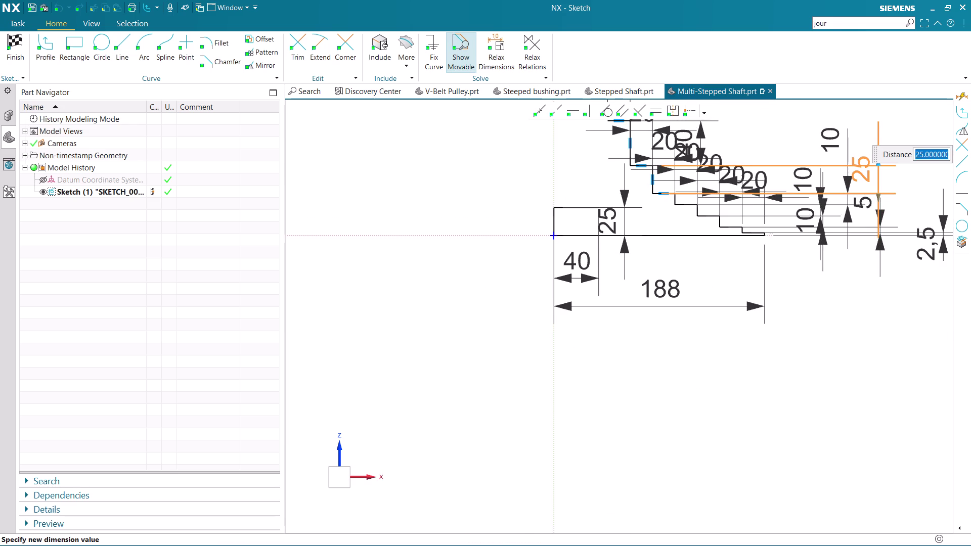
text(10)
key(Return)
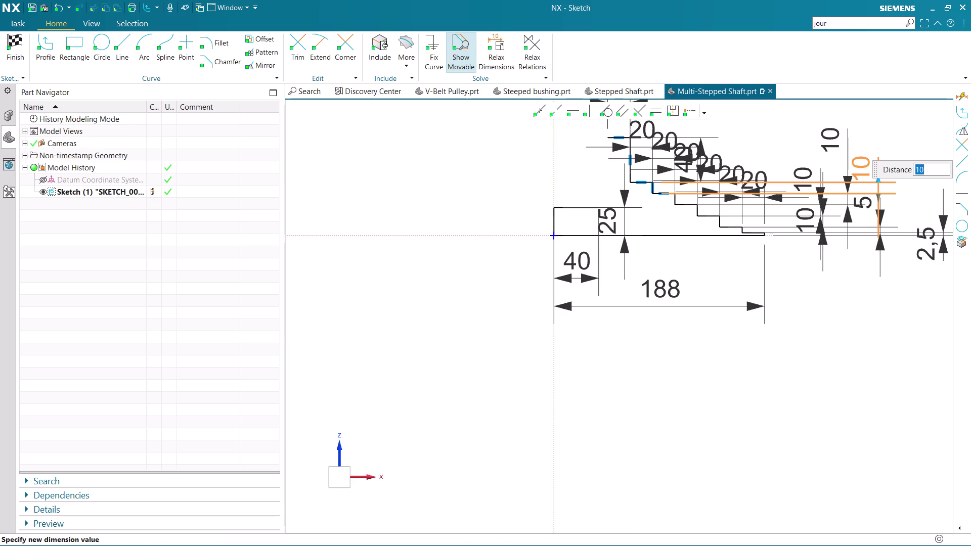
Apply the 10 mm step height, which raises the Edit Dimension Value error.
scroll(up, 3)
scroll(up, 3)
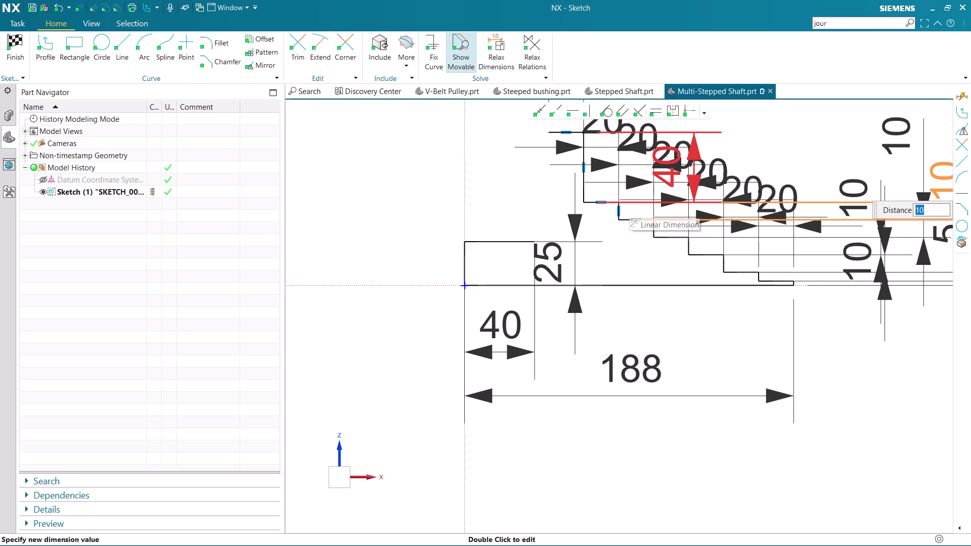
scroll(down, 3)
scroll(up, 3)
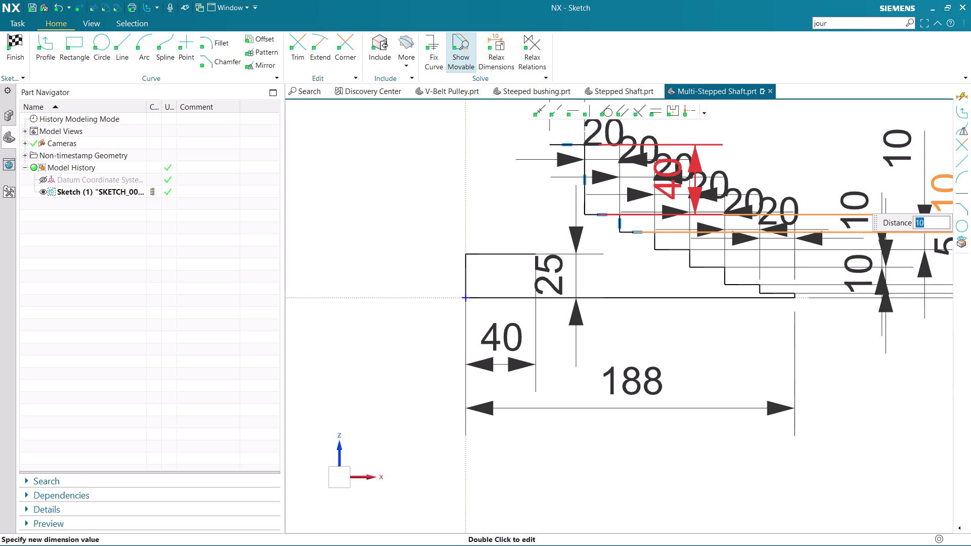
drag(667, 189, 748, 169)
scroll(up, 3)
scroll(down, 3)
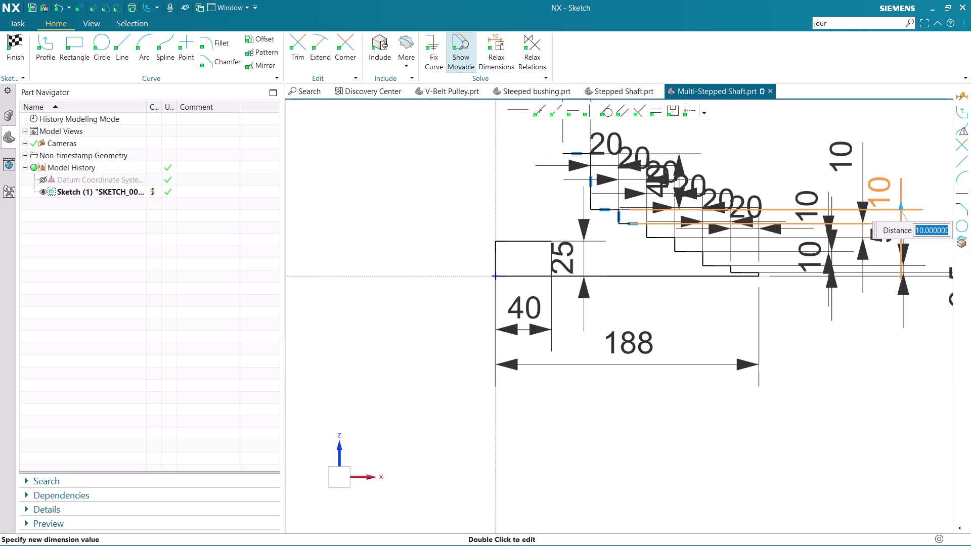
scroll(down, 3)
scroll(up, 3)
scroll(up, 3)
scroll(up, 3)
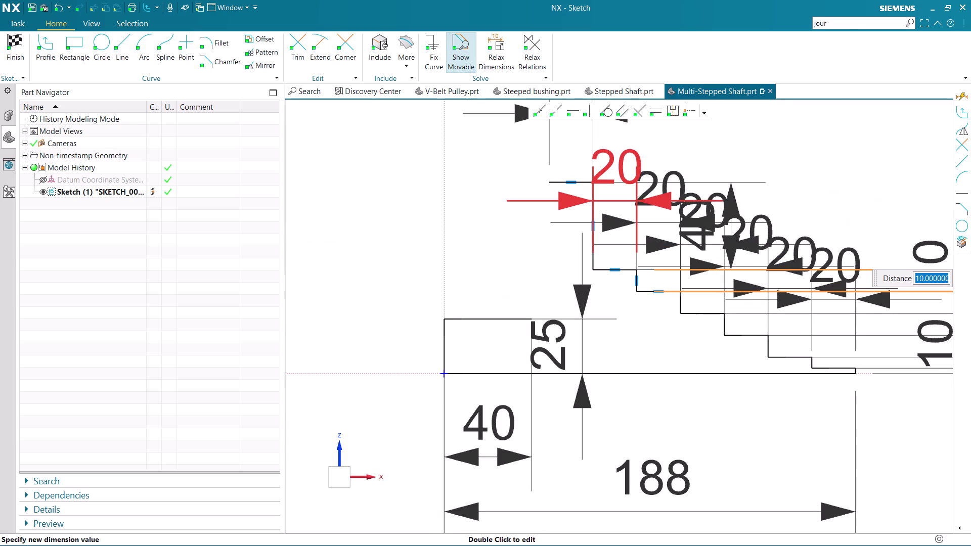
scroll(down, 3)
scroll(down, 3)
scroll(down, 3)
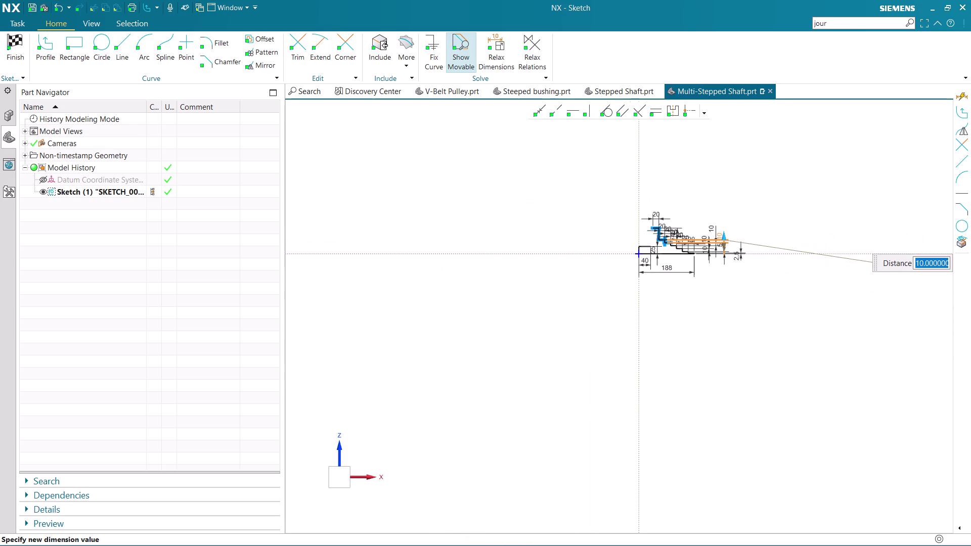
scroll(up, 3)
scroll(down, 3)
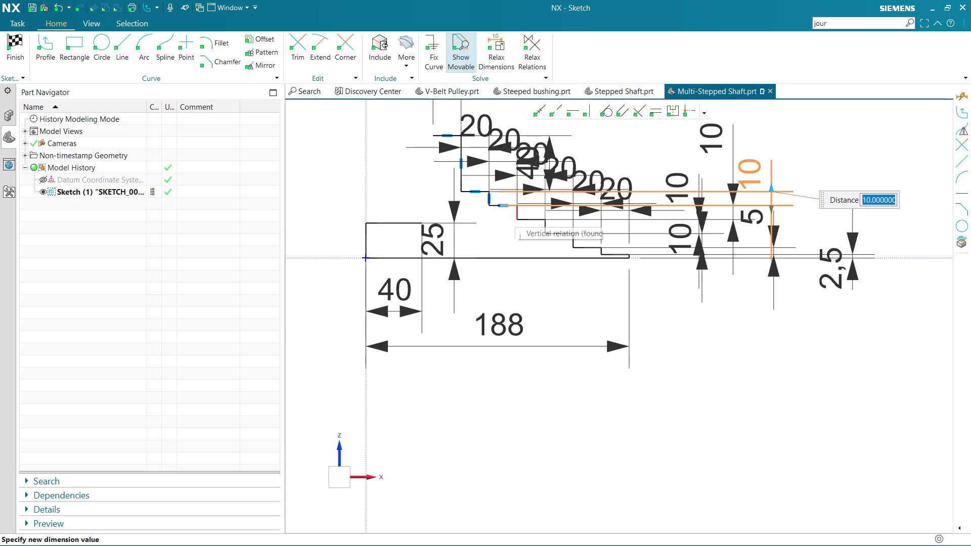
click(515, 214)
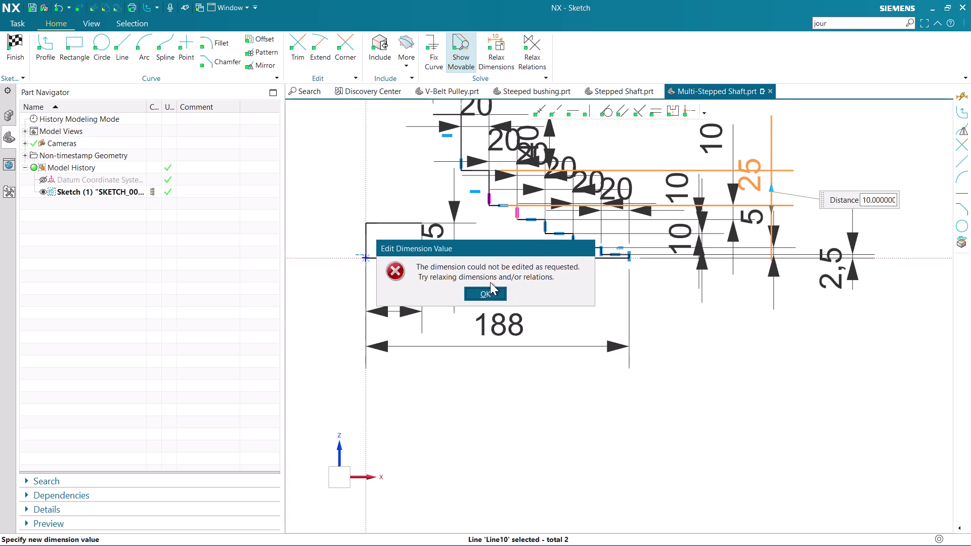
Dismiss the error and delete the conflicting 20 mm step-length dimension.
click(484, 292)
scroll(up, 3)
scroll(up, 3)
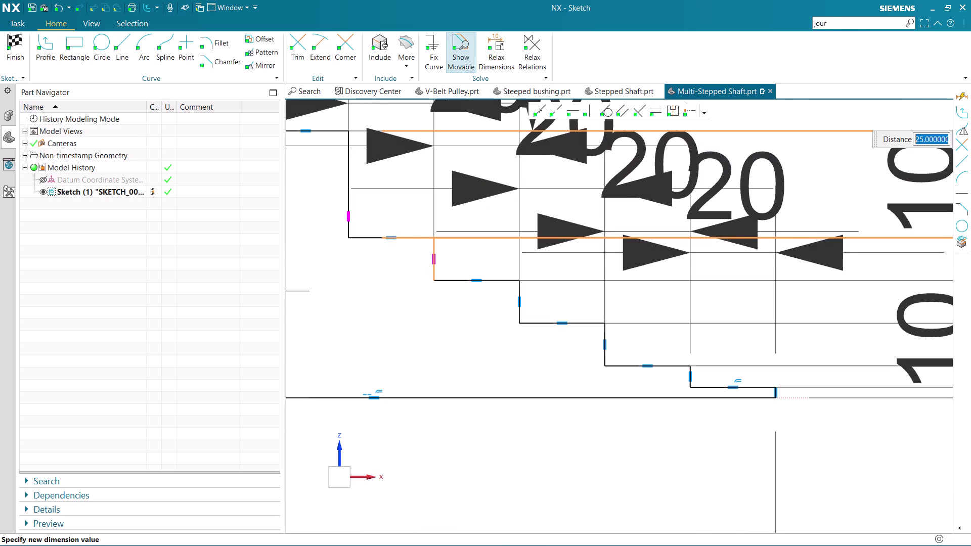
scroll(down, 3)
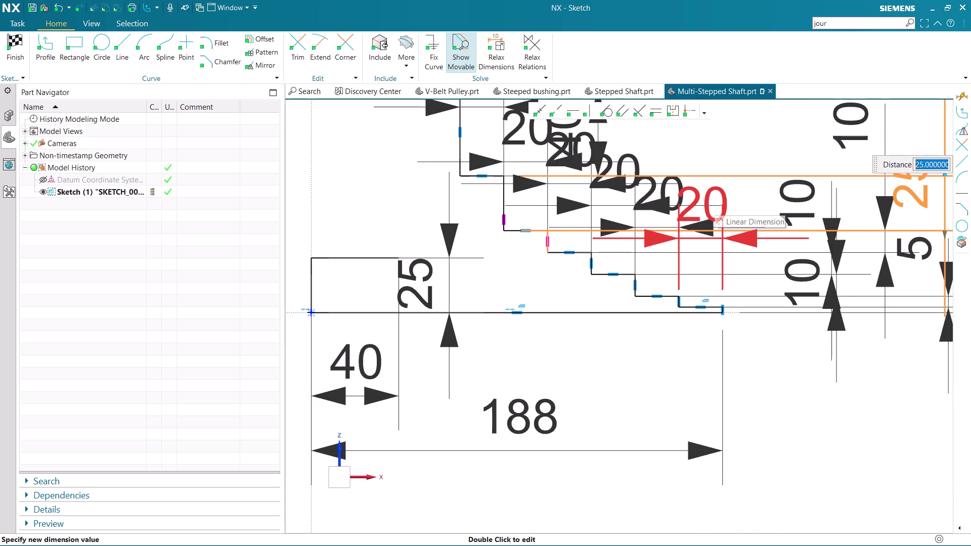
right_click(715, 202)
click(700, 215)
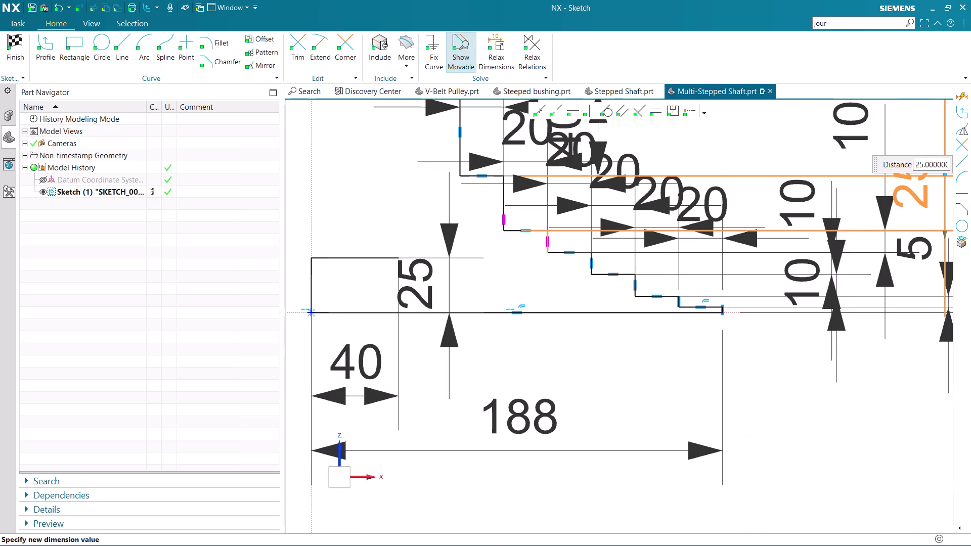
middle_click(732, 205)
right_click(716, 203)
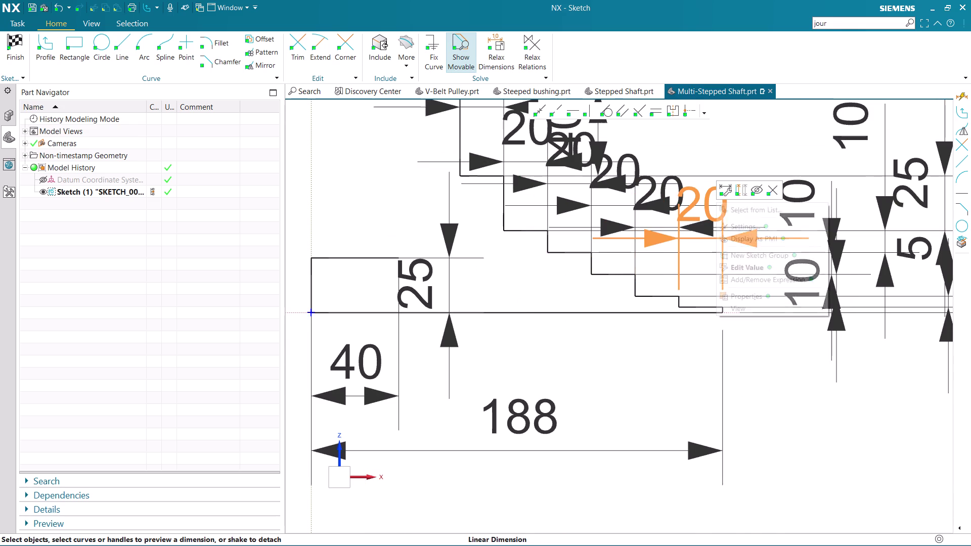
click(751, 193)
right_click(669, 197)
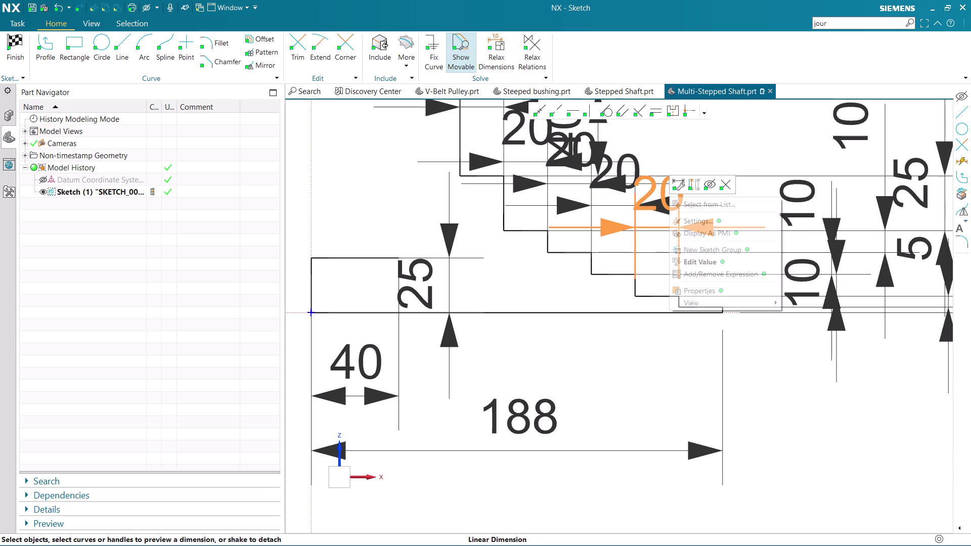
click(712, 186)
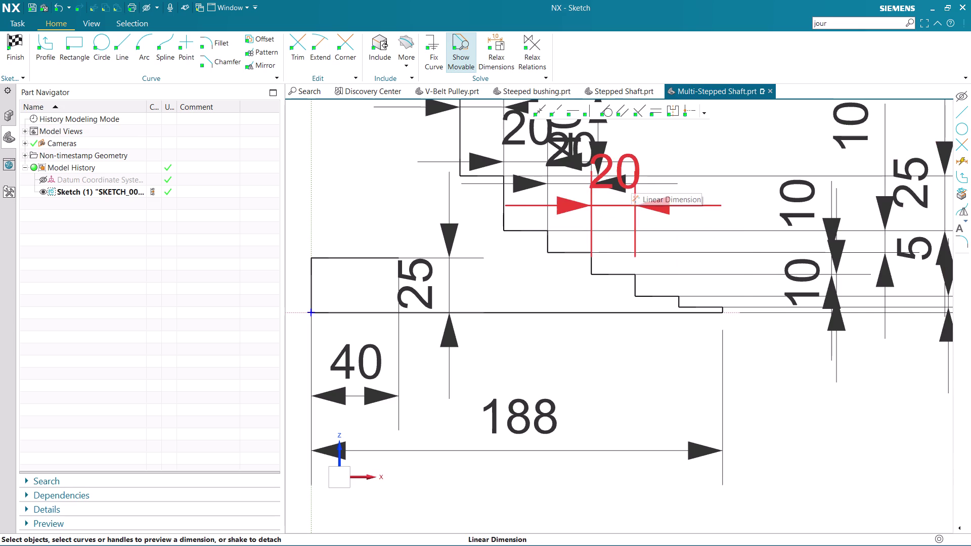
right_click(631, 180)
click(670, 172)
scroll(down, 3)
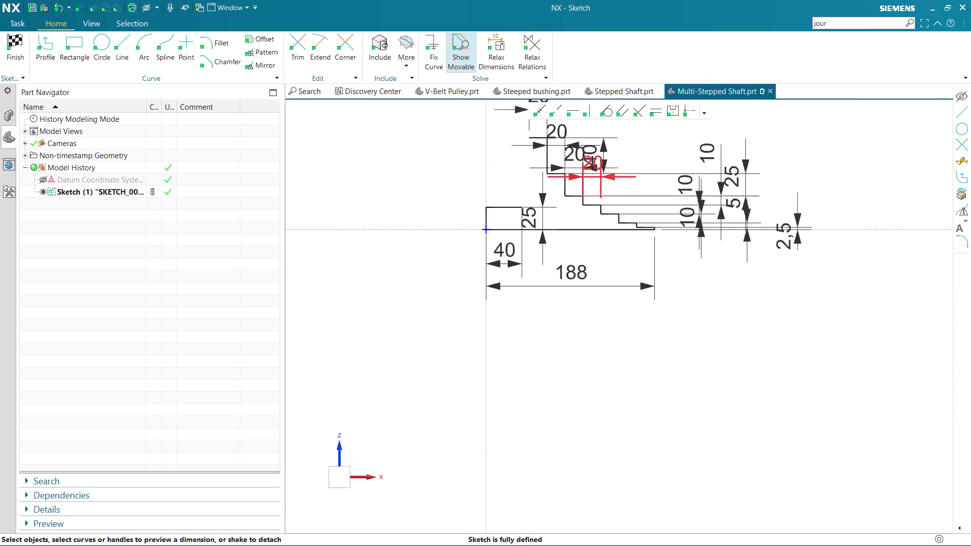
scroll(up, 3)
right_click(591, 158)
click(632, 145)
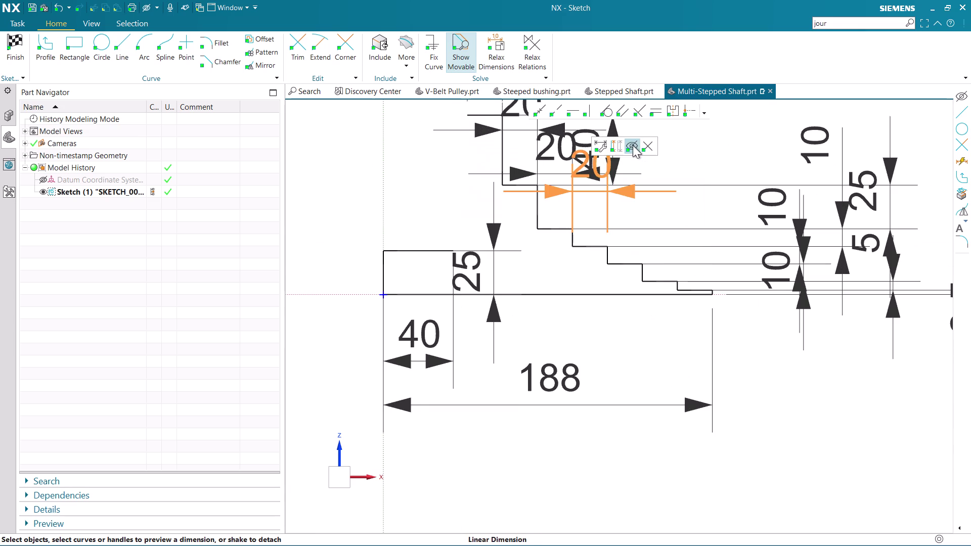
scroll(down, 3)
scroll(up, 3)
scroll(up, 3)
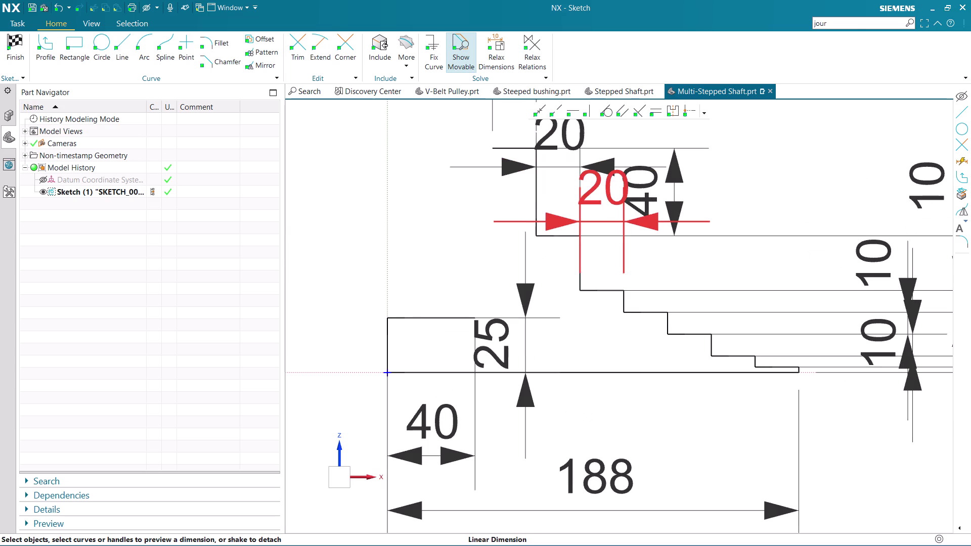
right_click(602, 187)
click(645, 173)
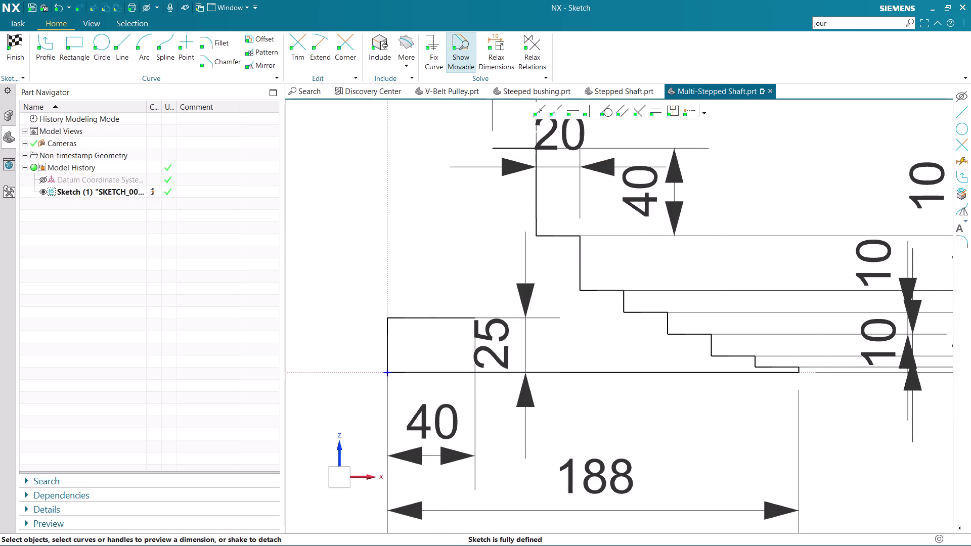
Change the 25 mm step height dimension to 10 mm.
scroll(down, 3)
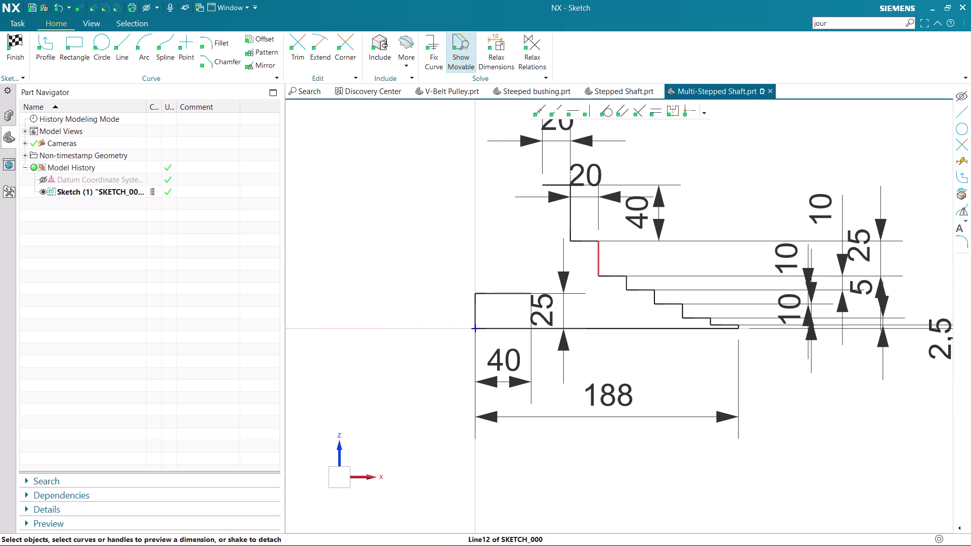
double_click(854, 248)
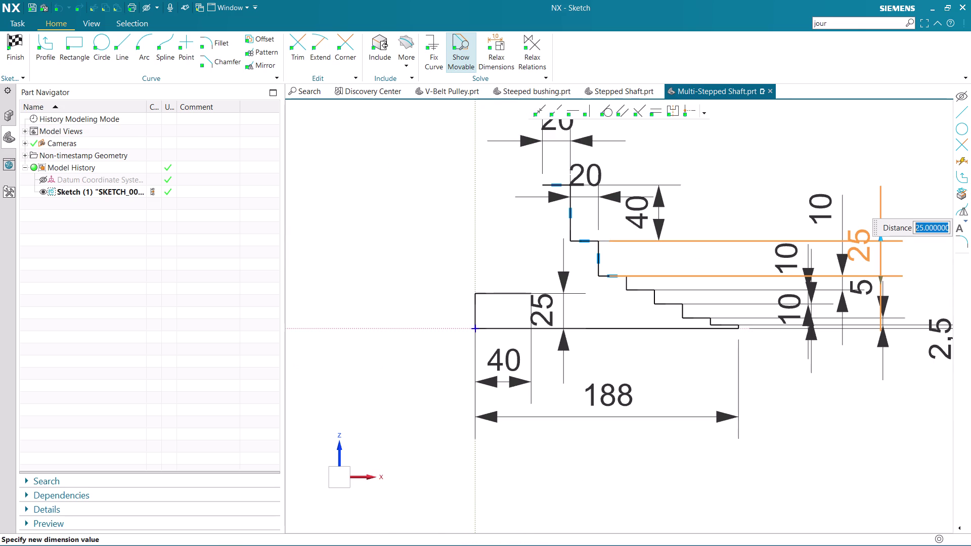
text(10)
key(Return)
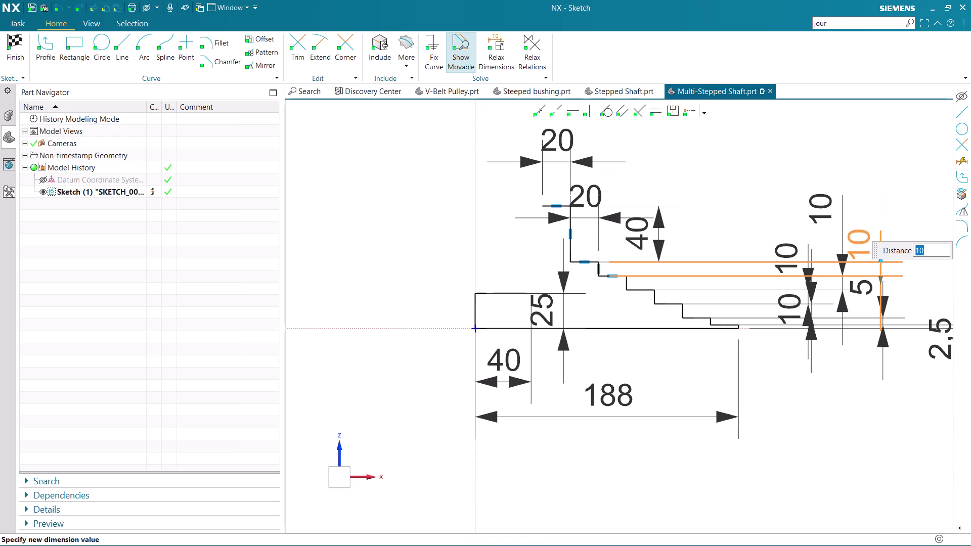
middle_click(823, 203)
scroll(down, 3)
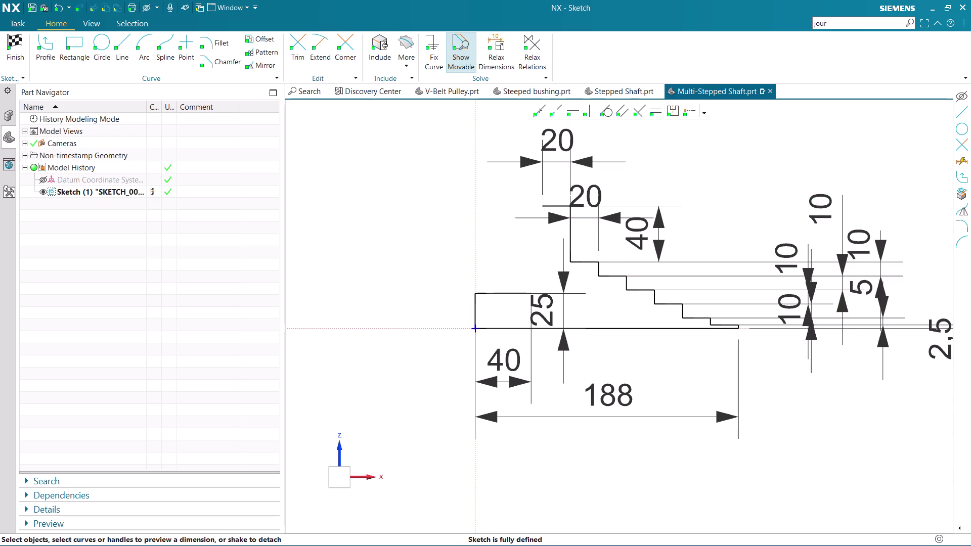
scroll(up, 3)
scroll(down, 3)
scroll(up, 3)
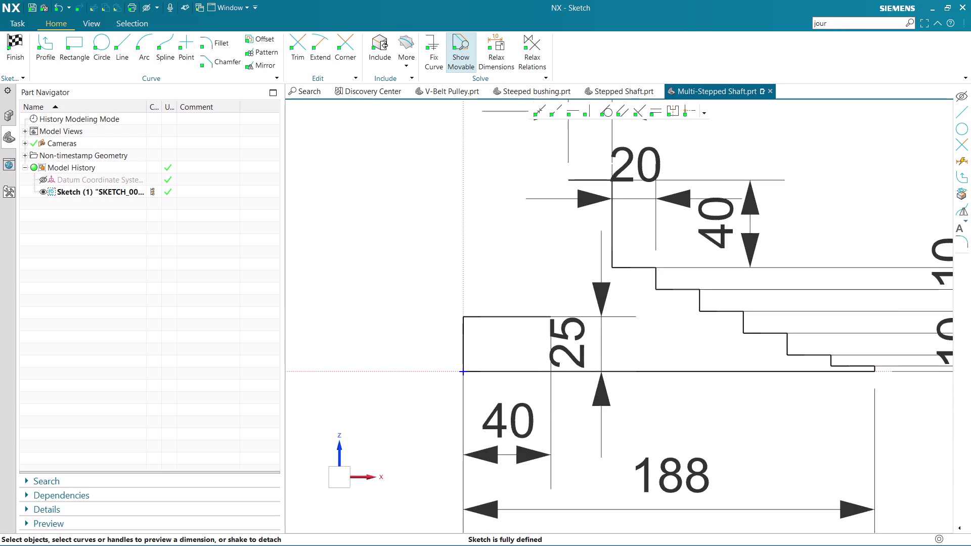
scroll(down, 3)
scroll(up, 3)
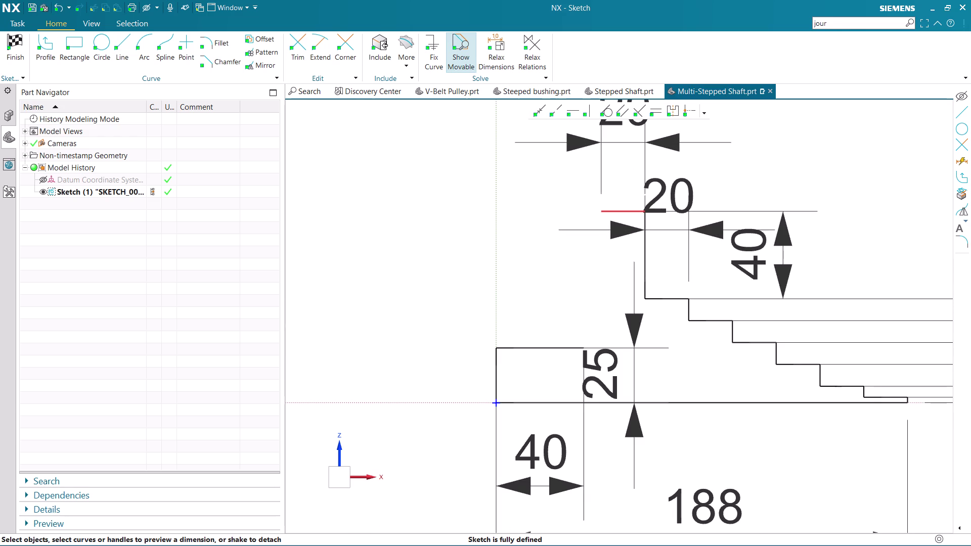
scroll(down, 3)
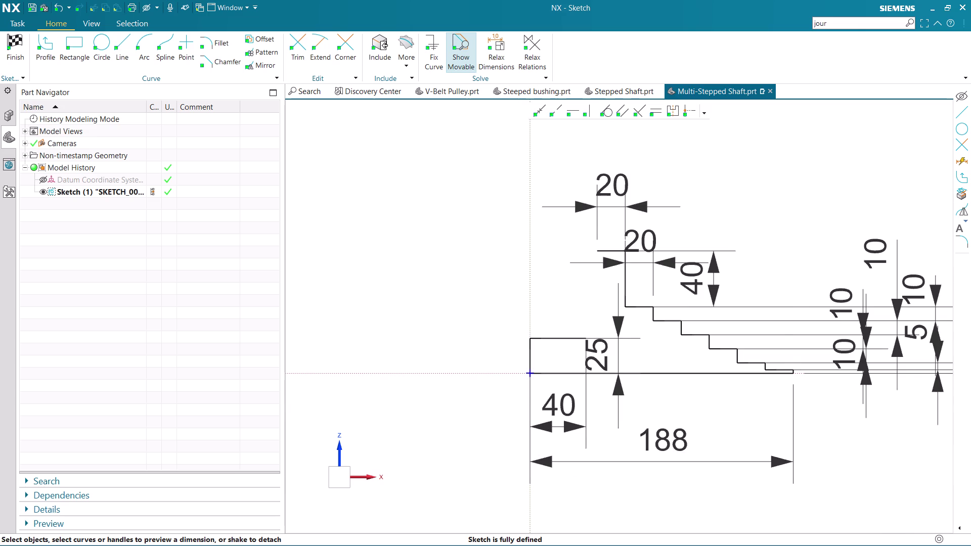
scroll(down, 3)
scroll(up, 3)
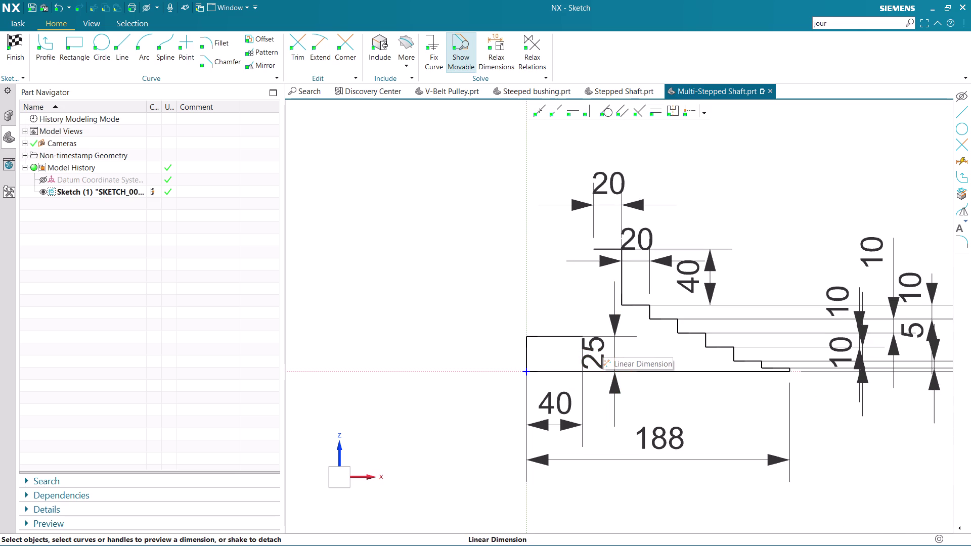
scroll(up, 3)
scroll(down, 3)
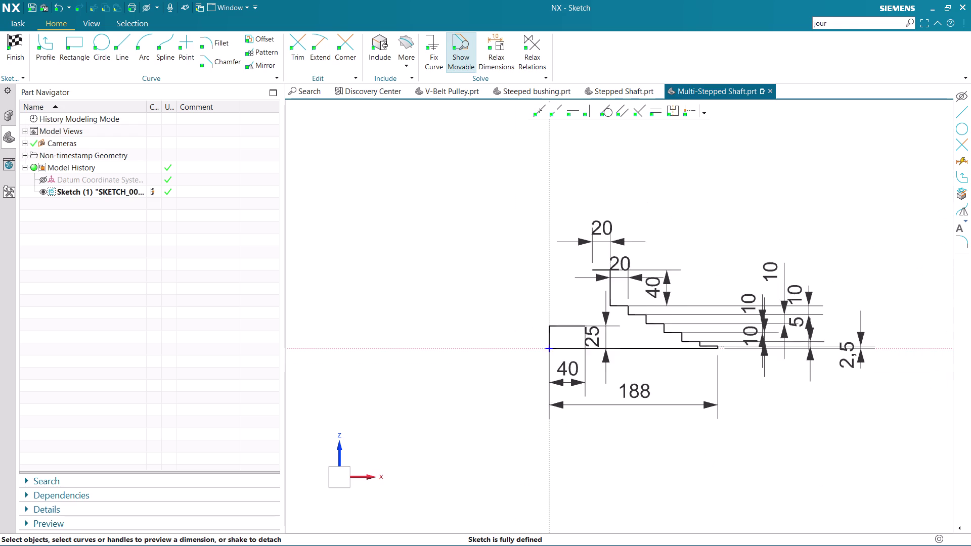
scroll(up, 3)
scroll(up, 3)
scroll(down, 3)
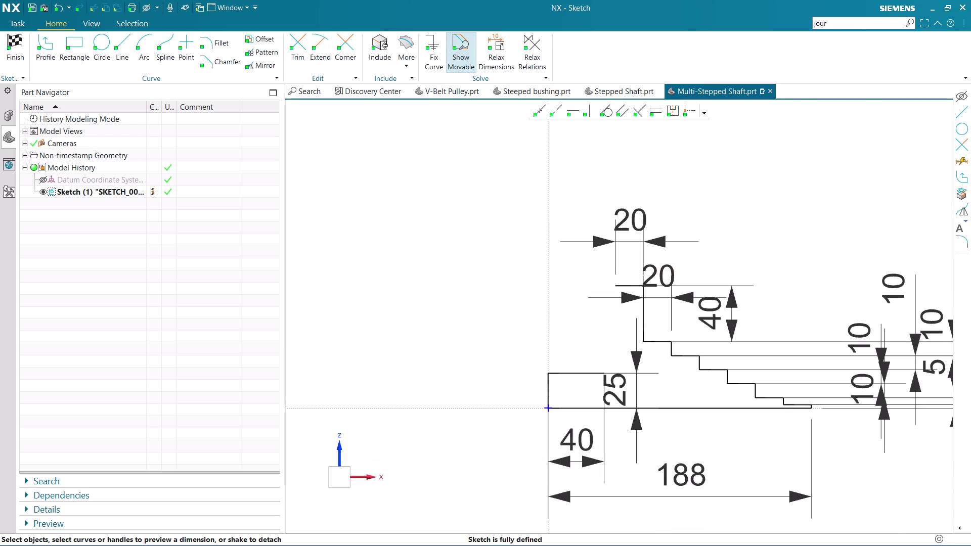
scroll(down, 3)
scroll(up, 3)
scroll(up, 3)
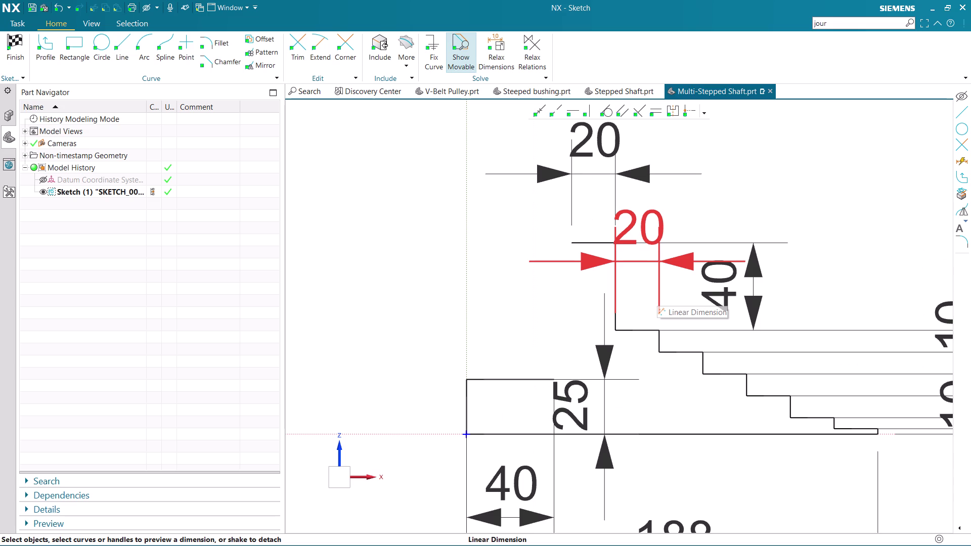
click(49, 38)
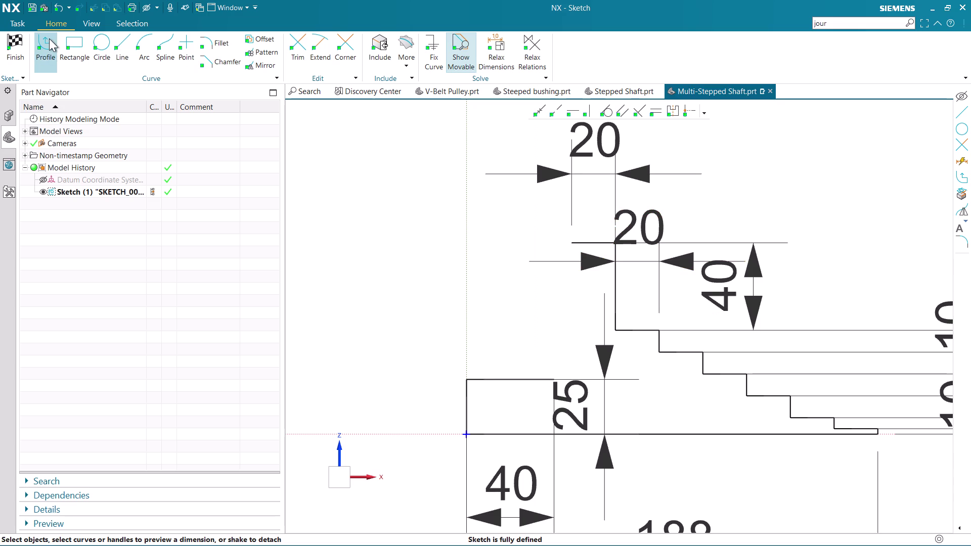
click(553, 379)
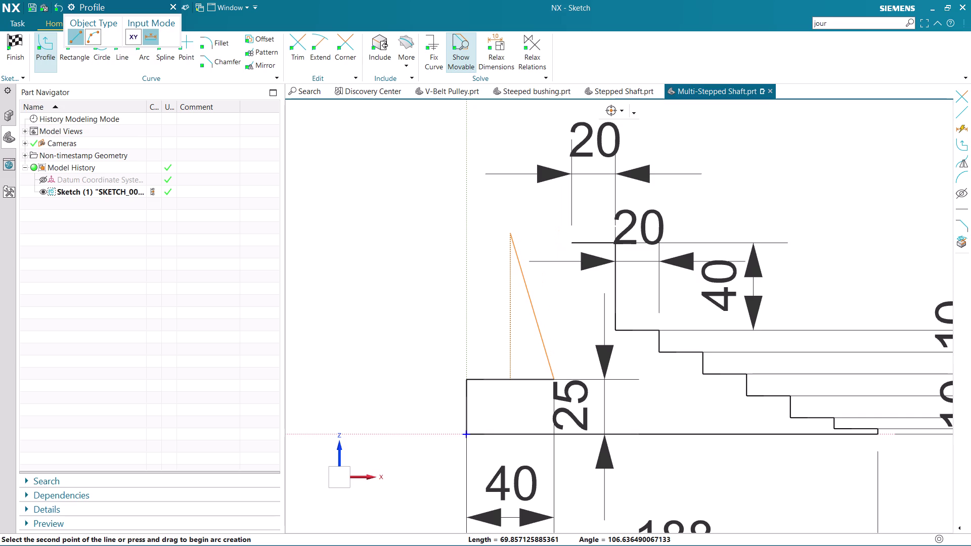
scroll(down, 3)
scroll(down, 3)
scroll(up, 3)
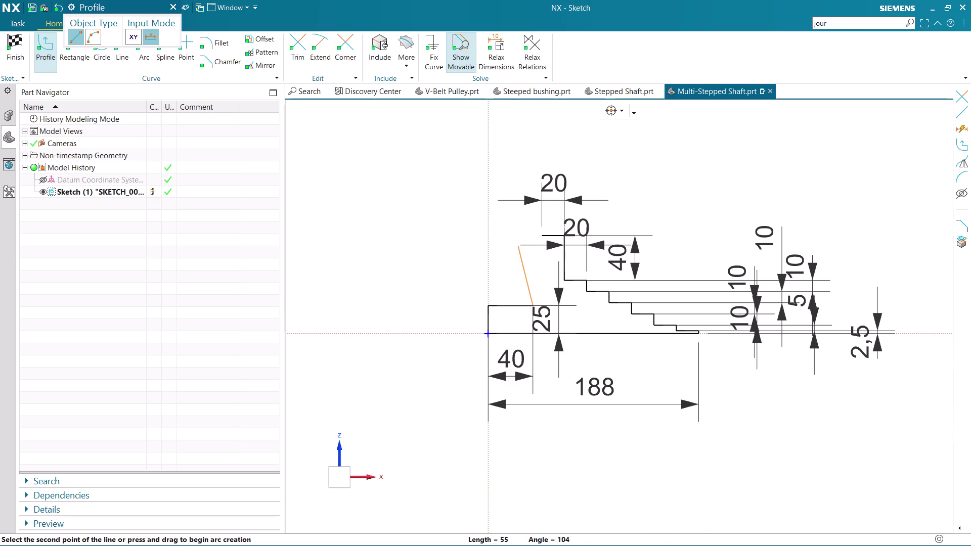
key(Escape)
double_click(605, 390)
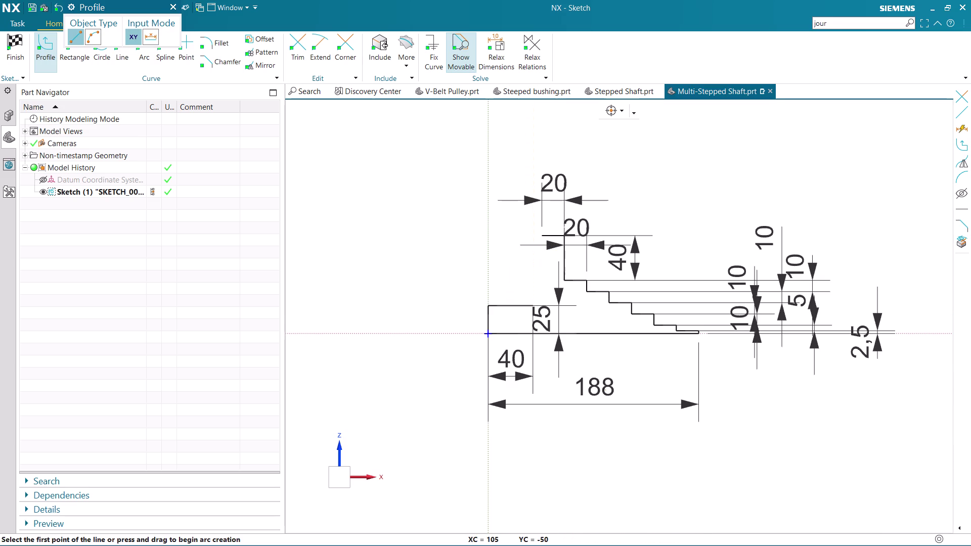
Change the overall shaft length dimension from 188 to 180.
key(Escape)
key(Escape)
double_click(606, 392)
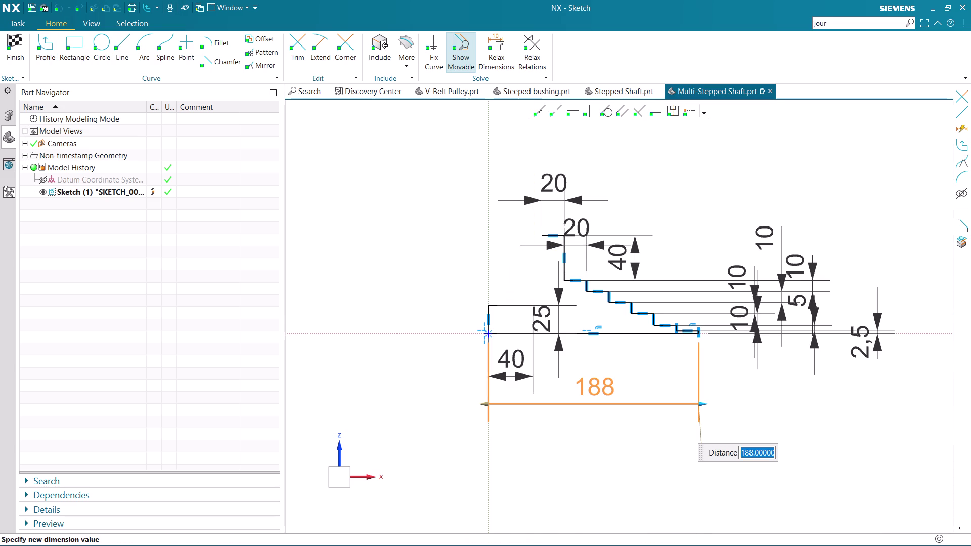
text(180)
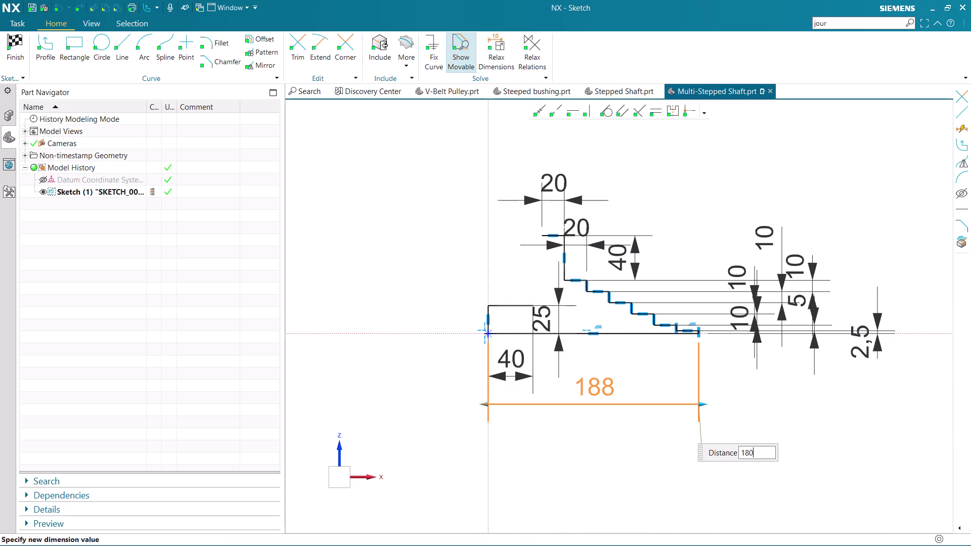
key(Return)
middle_click(631, 371)
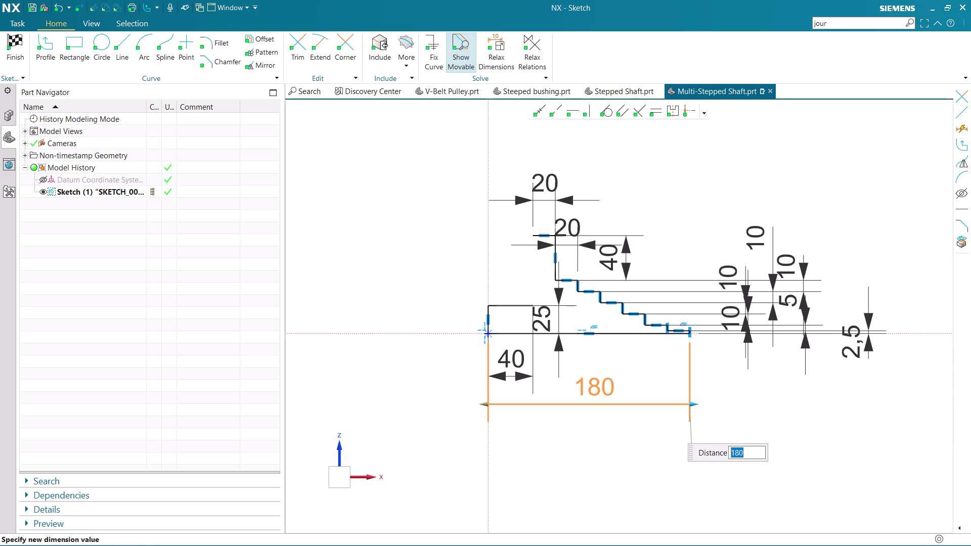
Draw a vertical line at the large end to close the shaft profile.
scroll(up, 3)
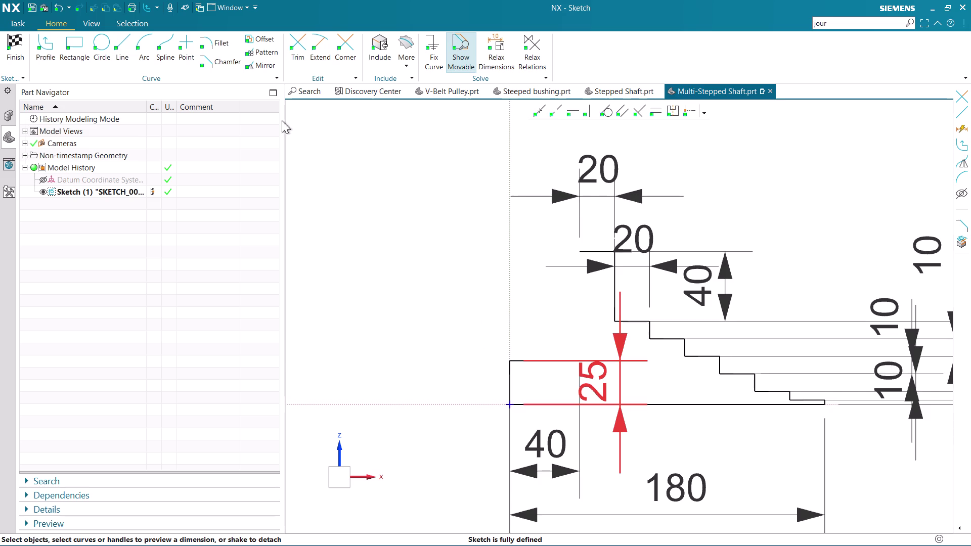
click(127, 38)
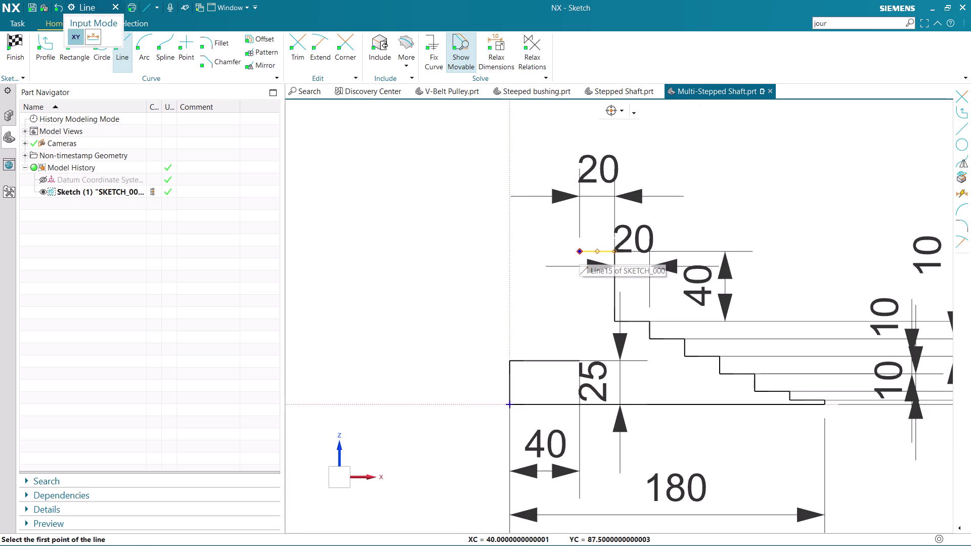
click(582, 252)
click(579, 362)
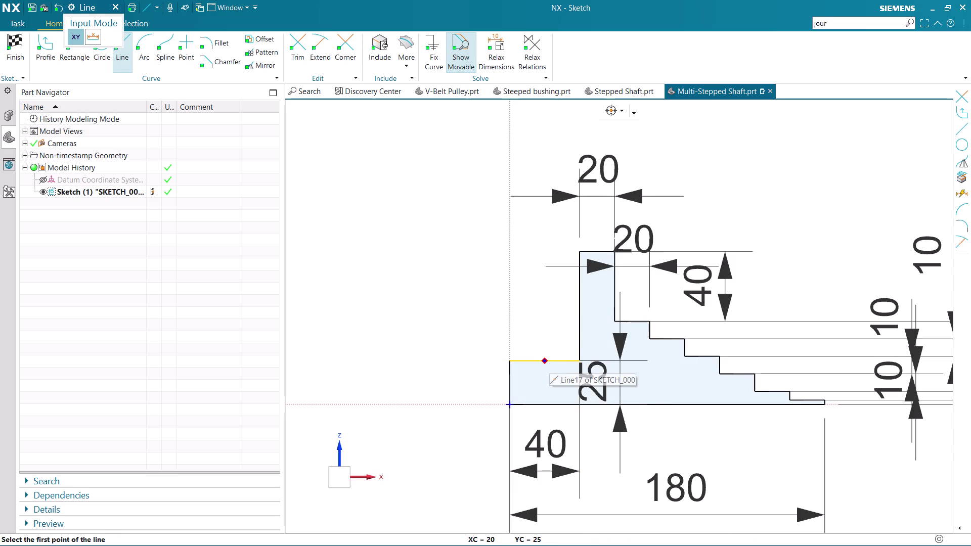
key(Escape)
scroll(down, 3)
scroll(up, 3)
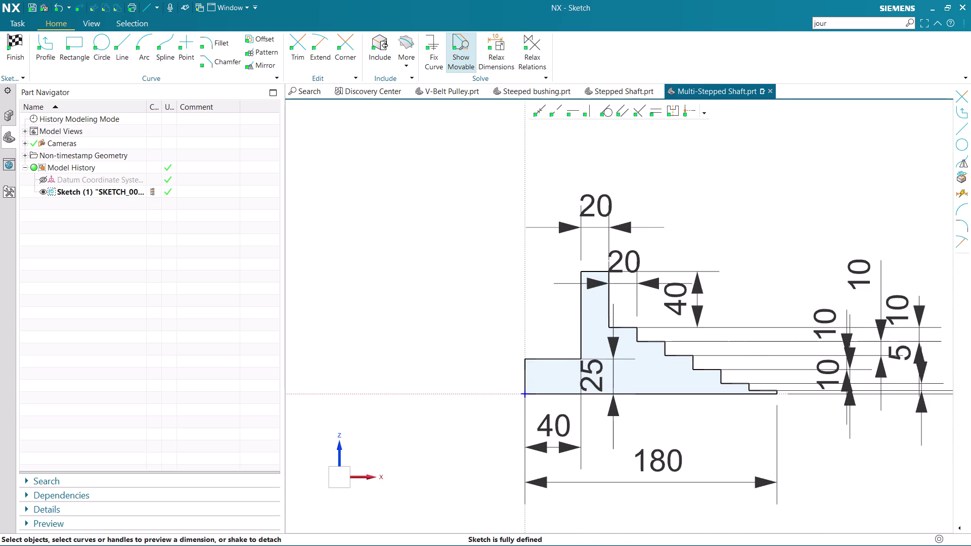
scroll(up, 3)
scroll(down, 3)
scroll(up, 3)
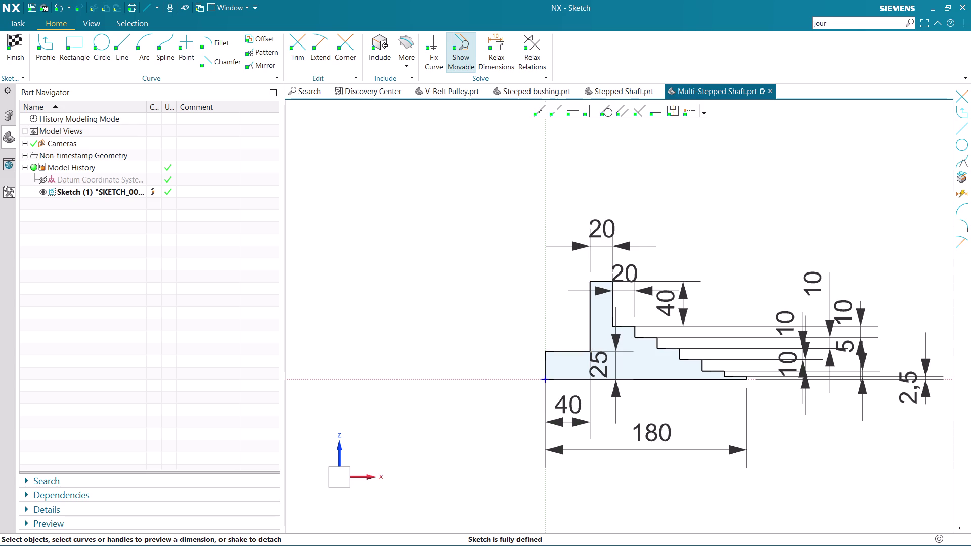
double_click(669, 306)
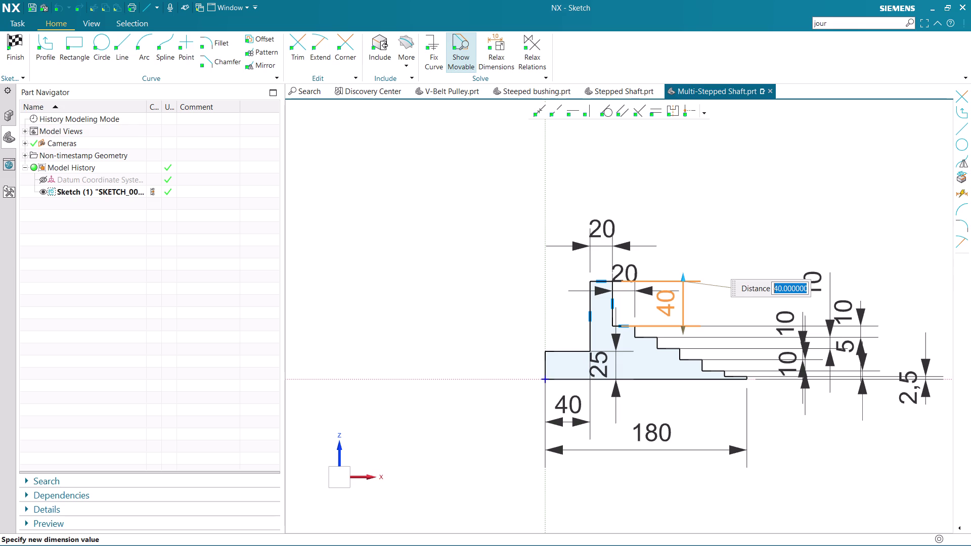
Set the vertical 40 mm step dimension to 15 and finish the sketch.
text(15)
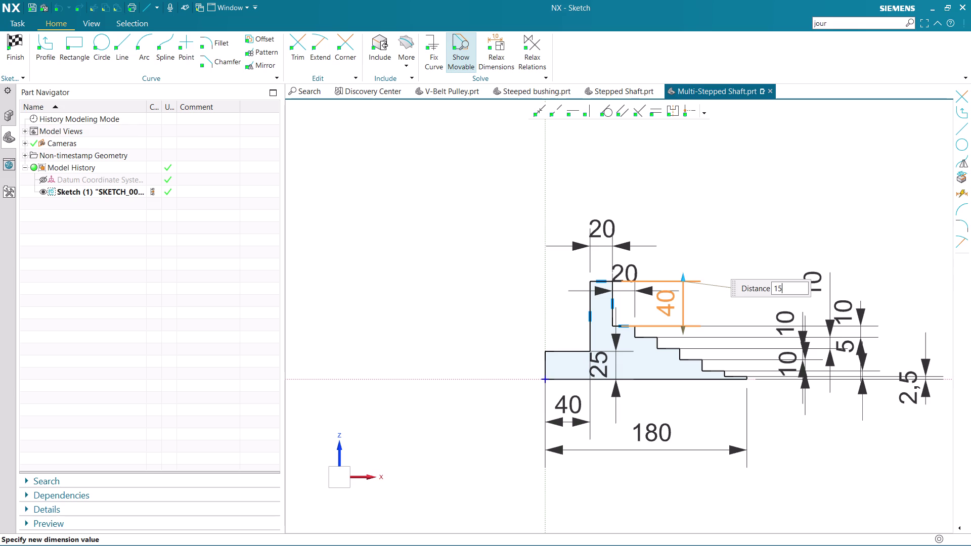
key(Return)
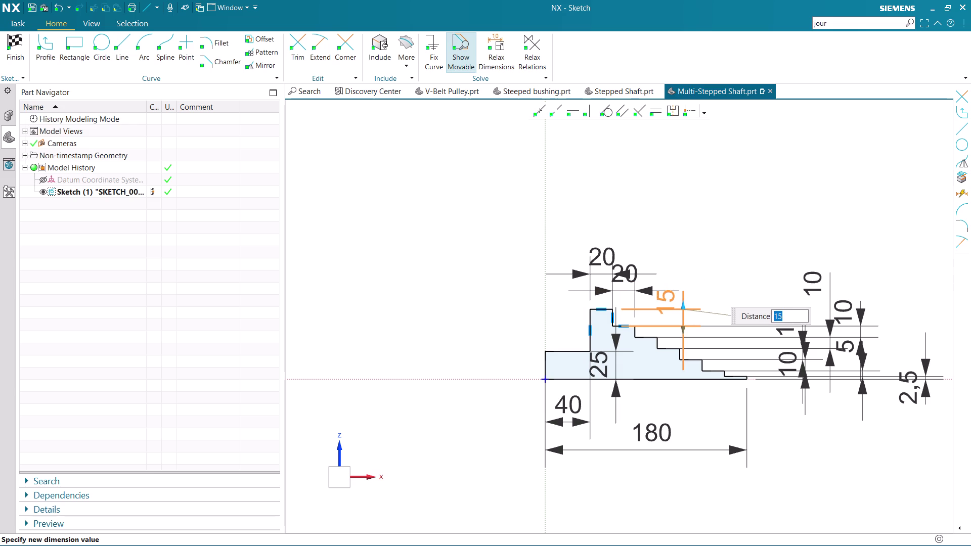
middle_click(678, 251)
scroll(up, 3)
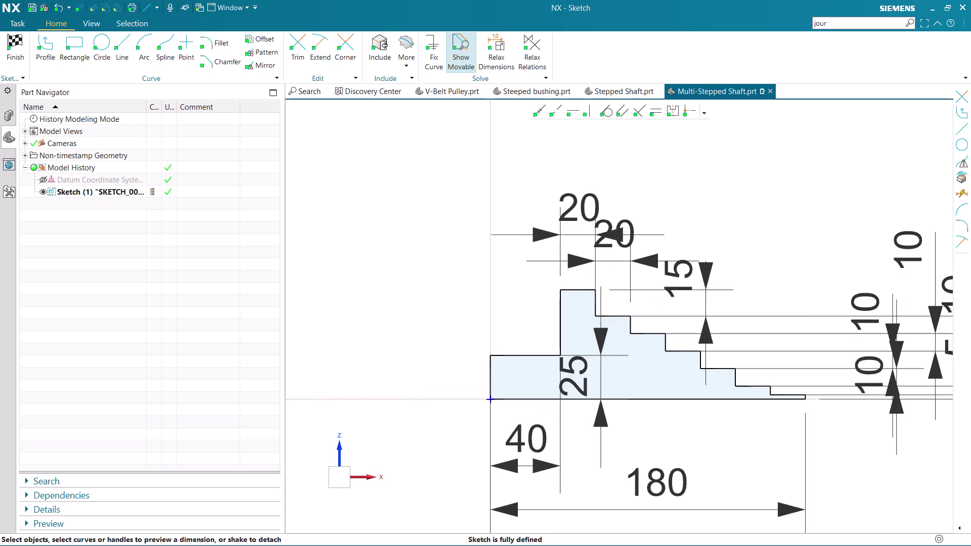
scroll(down, 3)
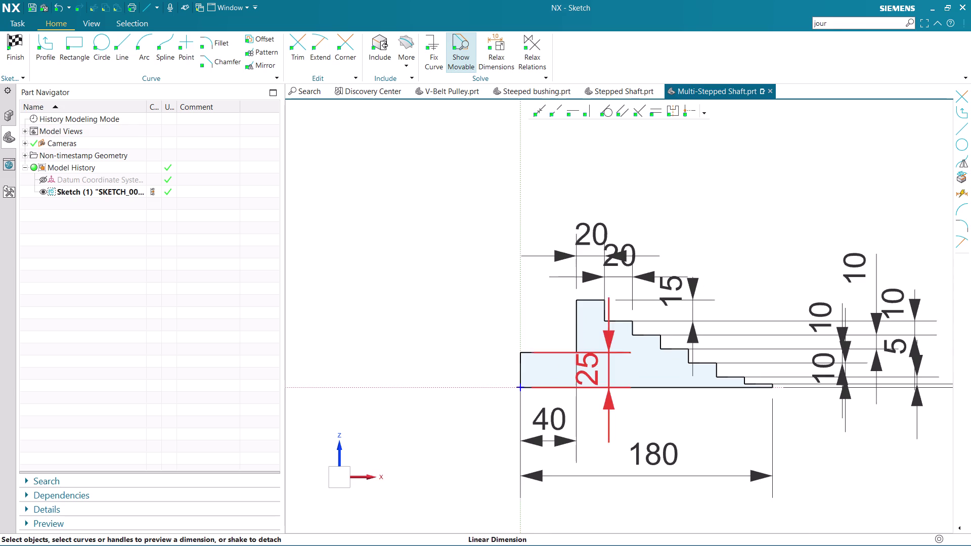
scroll(up, 3)
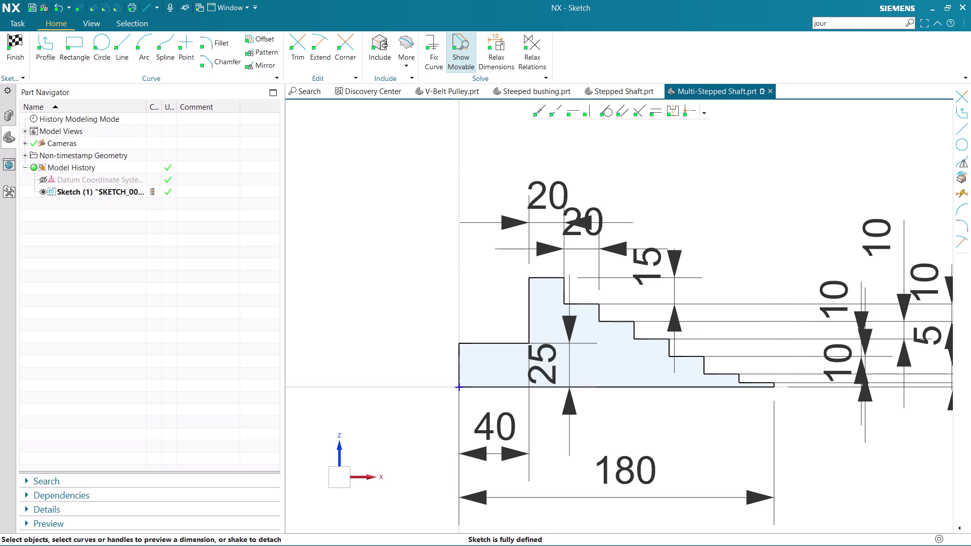
scroll(down, 3)
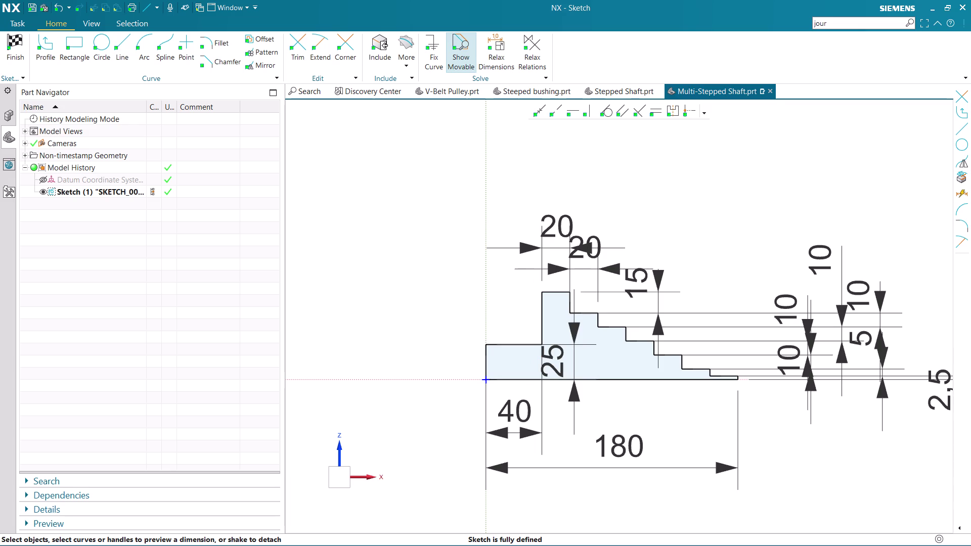
click(23, 48)
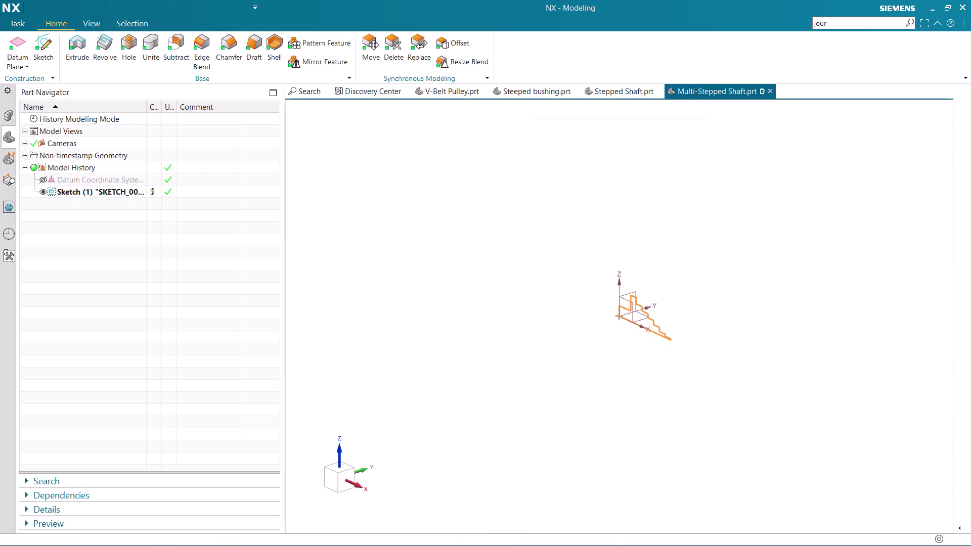
Start a Revolve of the profile, using the shaft's bottom line as the axis.
scroll(up, 3)
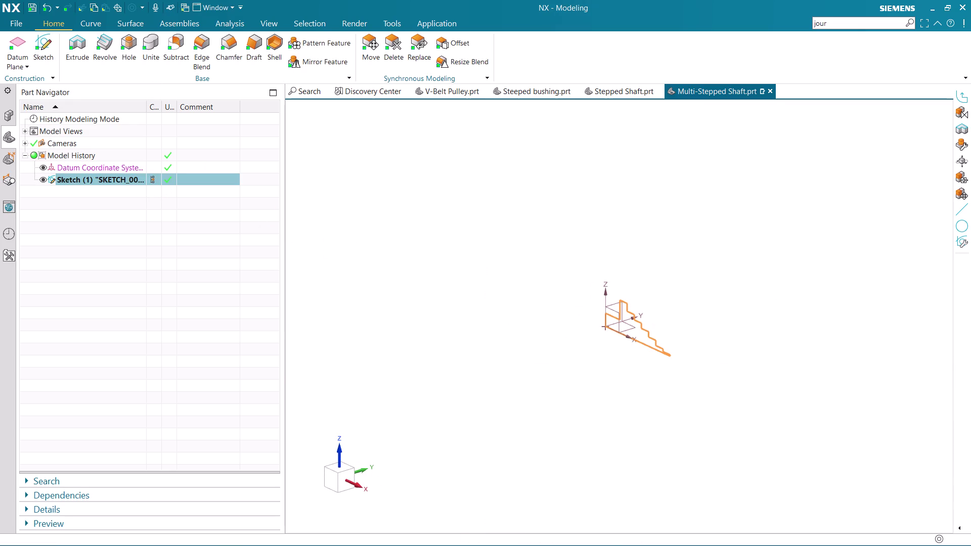
click(101, 44)
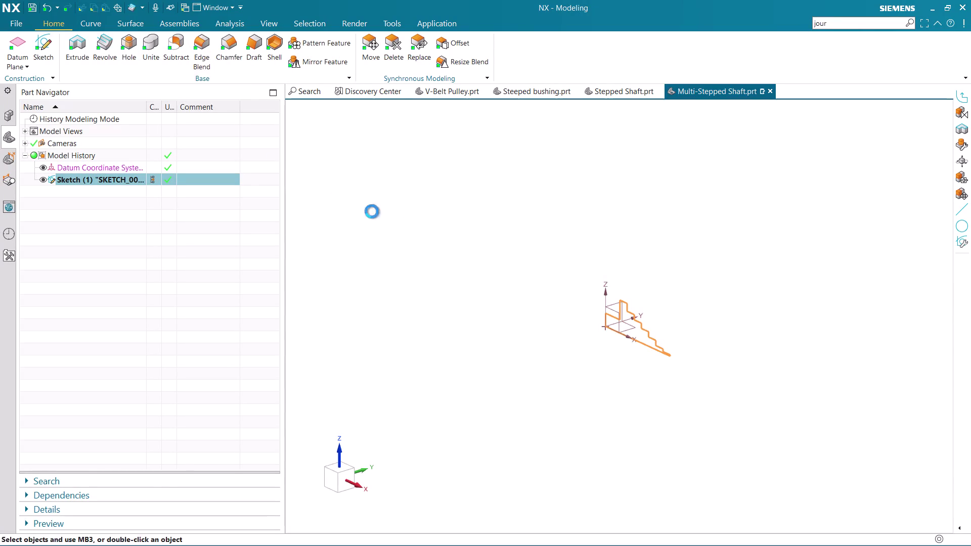
scroll(up, 3)
scroll(up, 3)
scroll(up, 3)
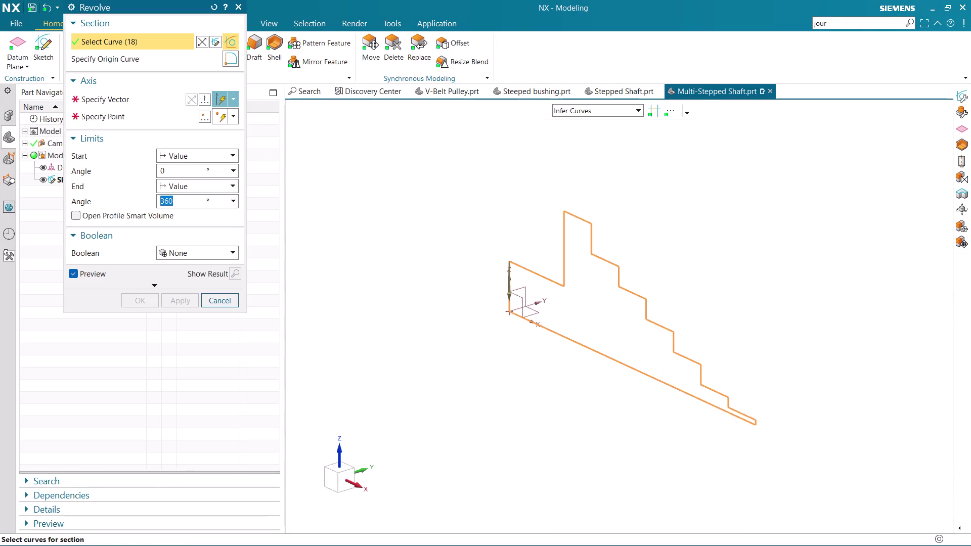
click(101, 105)
click(554, 332)
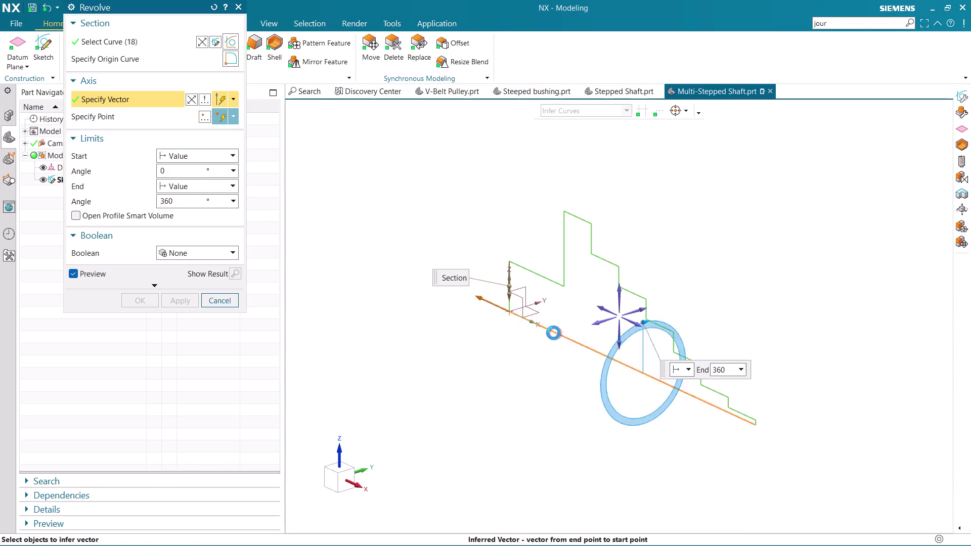
scroll(down, 3)
Orbit around the revolve preview, then confirm the 0–360° revolve.
middle_drag(467, 385, 504, 390)
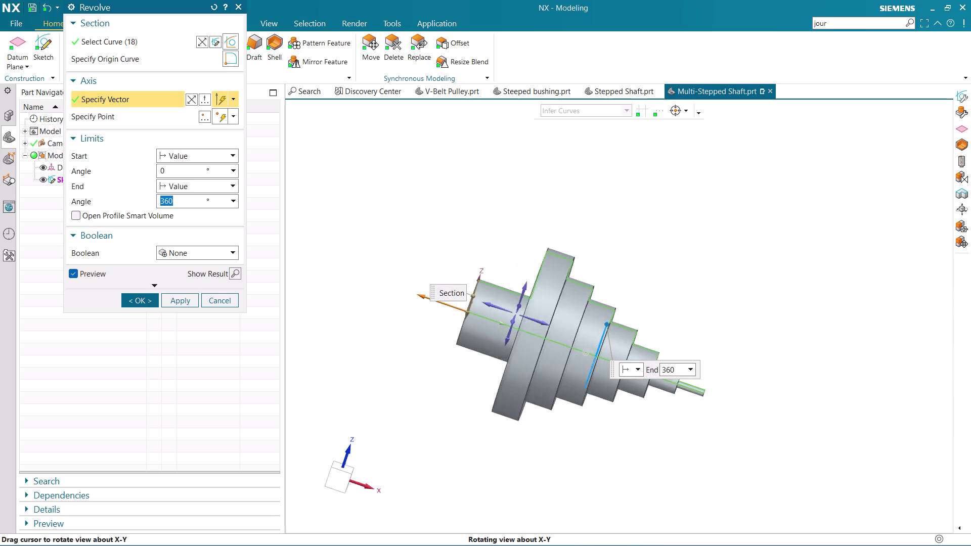
middle_drag(505, 390, 517, 312)
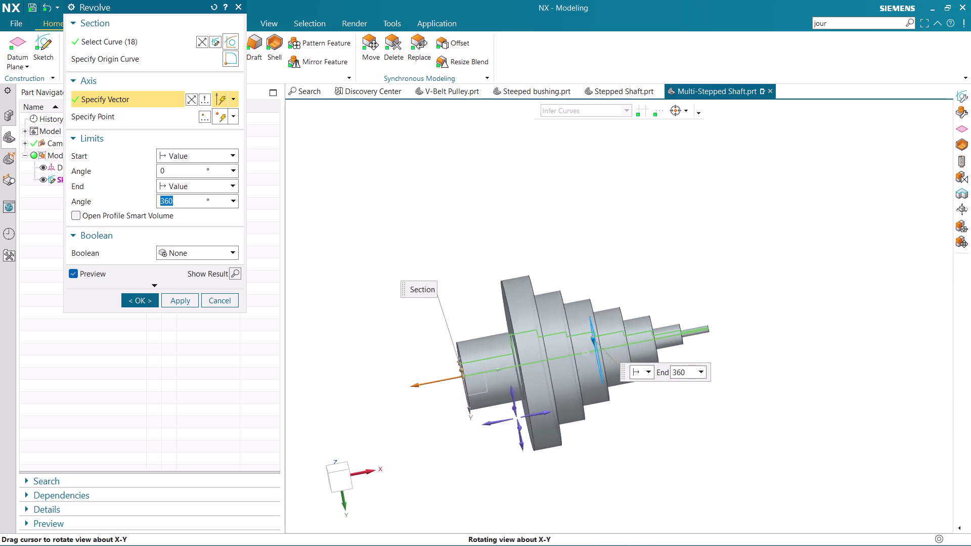
middle_drag(517, 312, 502, 316)
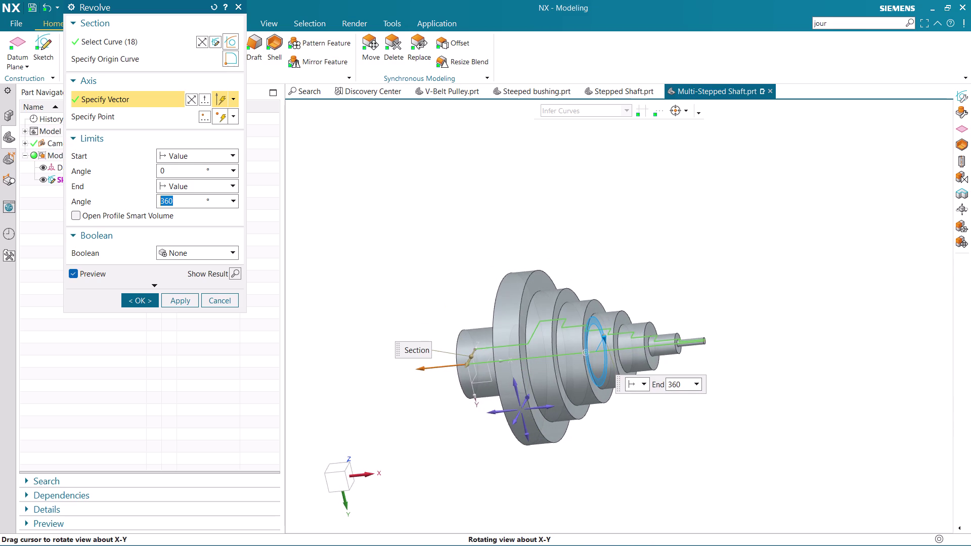
middle_drag(502, 317, 509, 323)
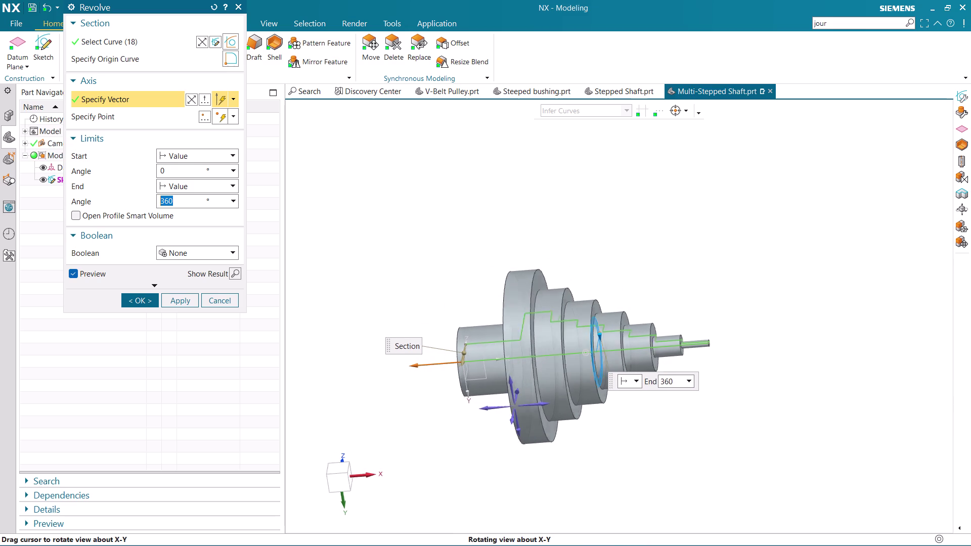
middle_drag(509, 323, 523, 302)
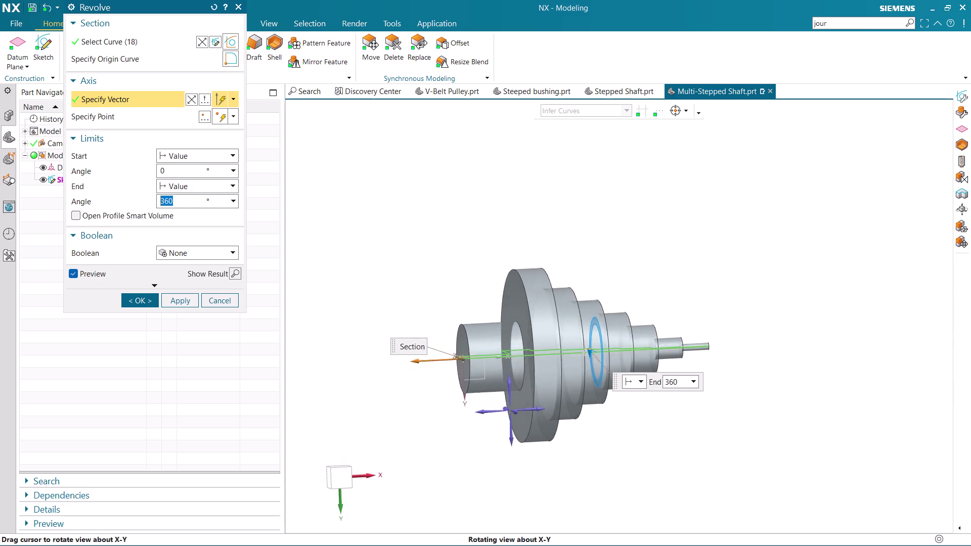
middle_drag(523, 301, 571, 292)
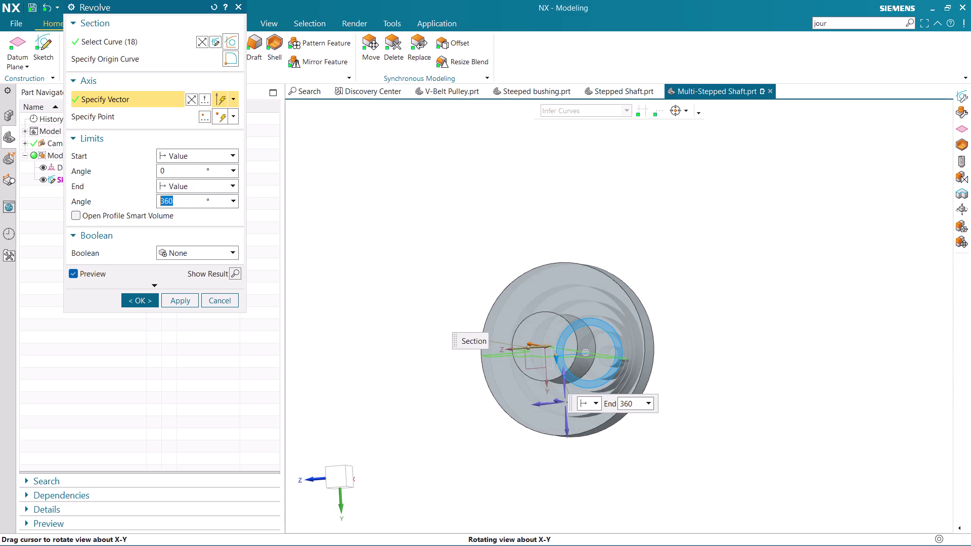
middle_drag(571, 292, 548, 297)
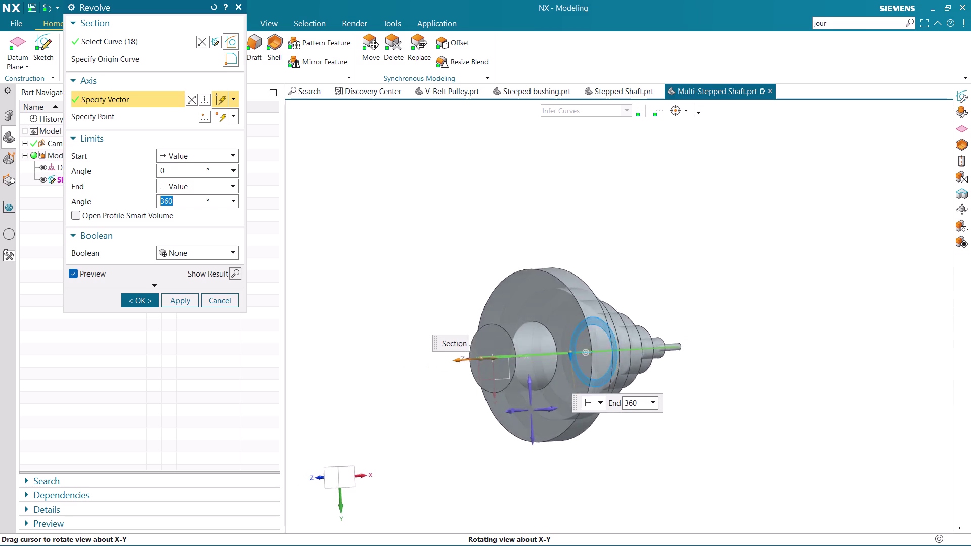
middle_drag(548, 298, 537, 314)
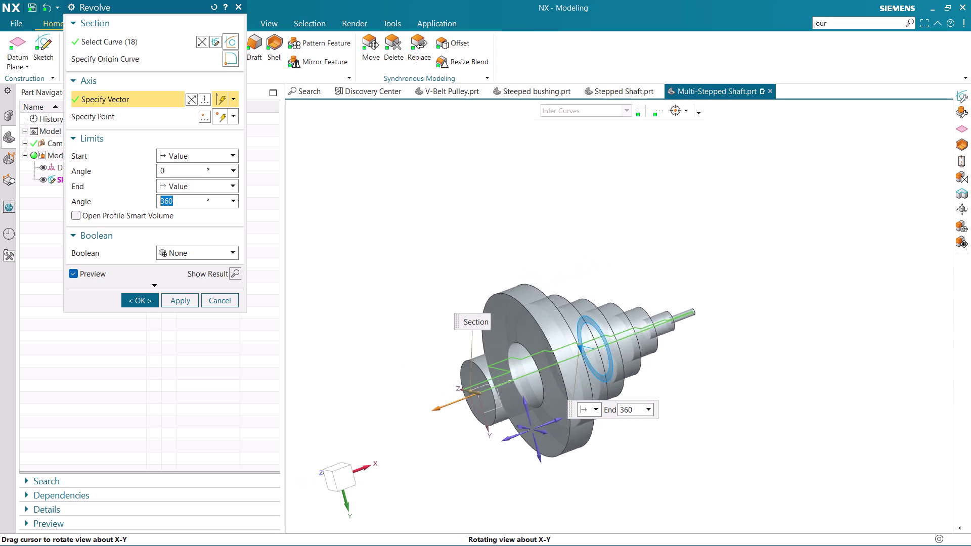
middle_drag(538, 314, 526, 287)
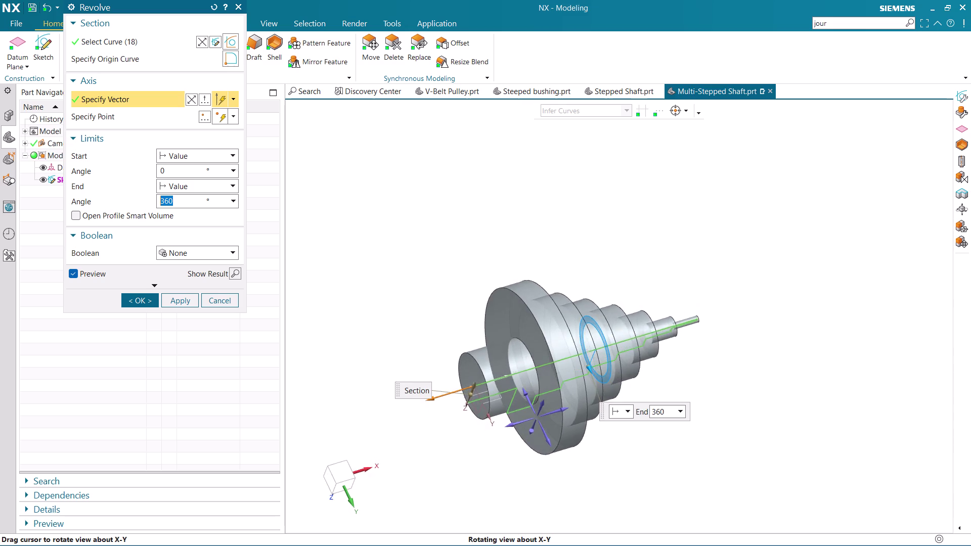
middle_drag(525, 287, 561, 290)
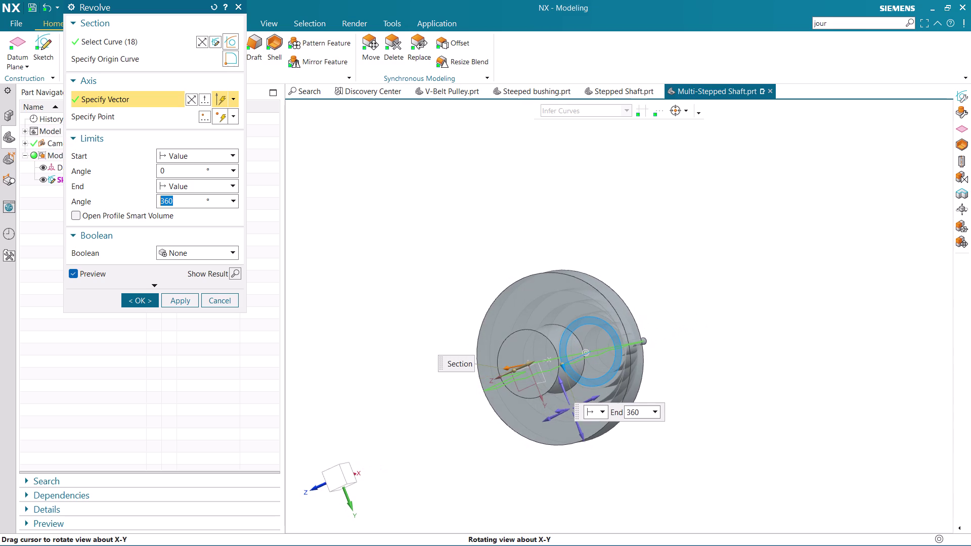
middle_drag(561, 290, 545, 293)
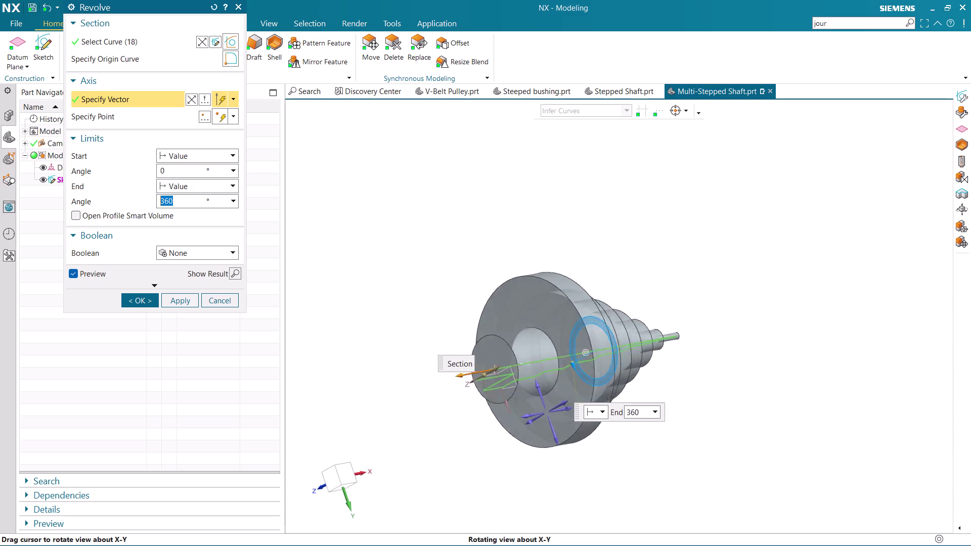
middle_drag(545, 292, 557, 297)
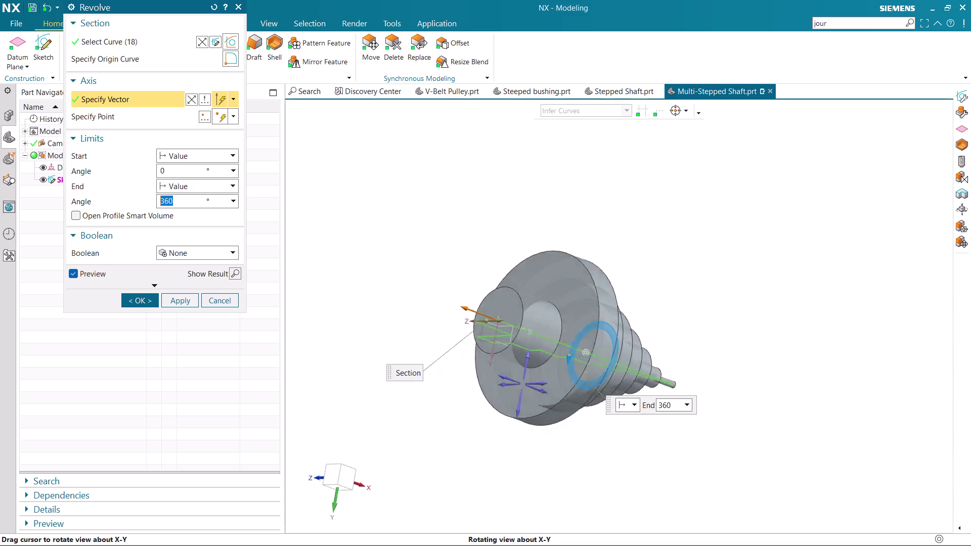
middle_drag(557, 297, 615, 191)
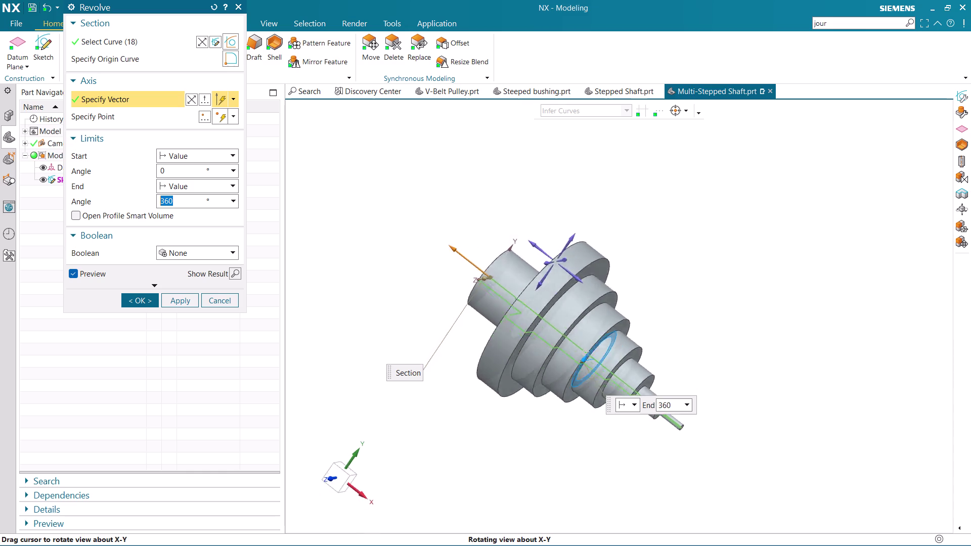
middle_drag(614, 190, 558, 202)
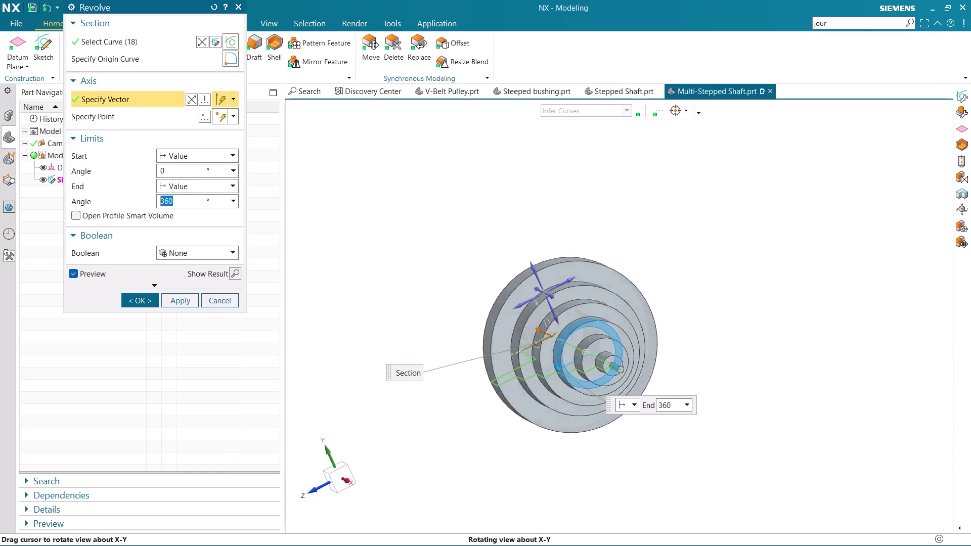
middle_drag(559, 202, 611, 199)
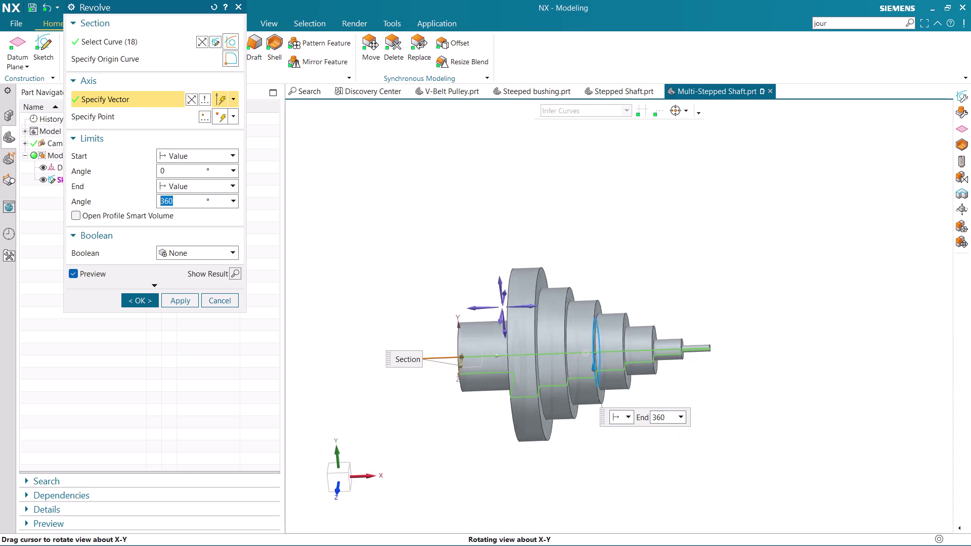
middle_drag(611, 199, 611, 197)
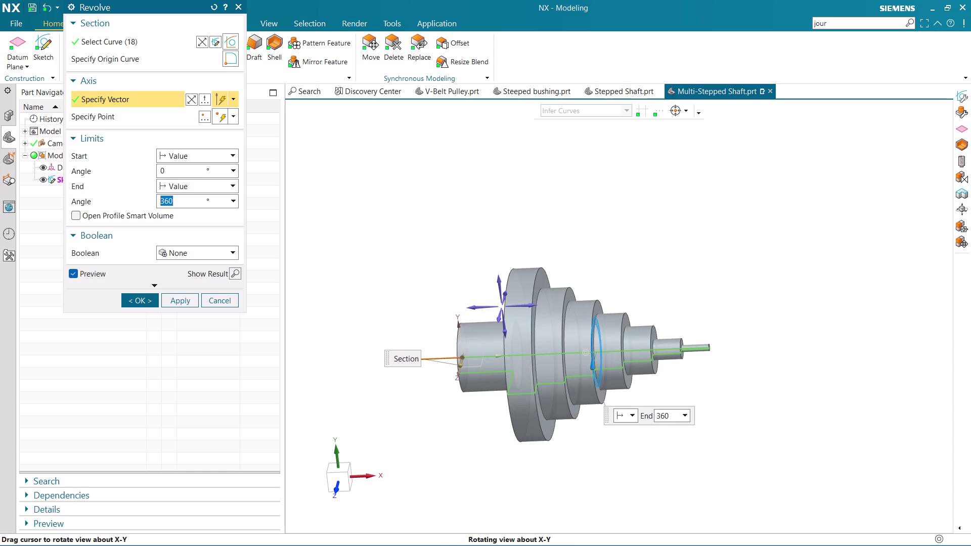
middle_drag(611, 197, 619, 197)
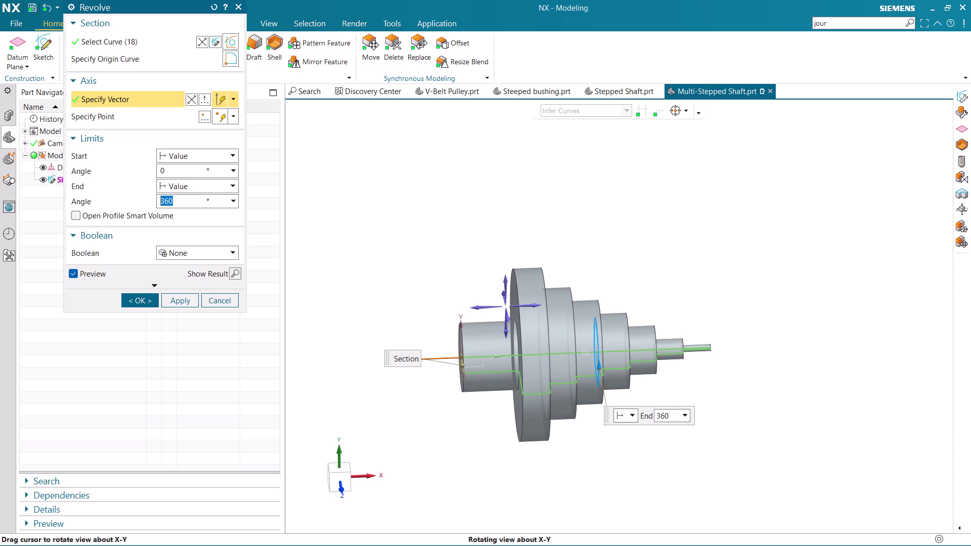
middle_drag(619, 197, 622, 198)
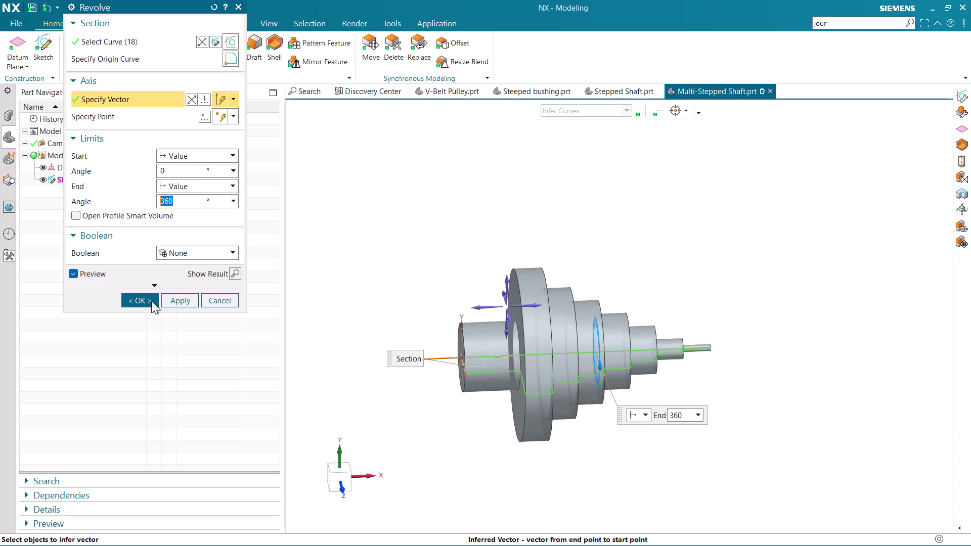
click(148, 301)
Choose Edit Parameters on SKETCH_000 in the Part Navigator.
middle_drag(435, 287, 504, 258)
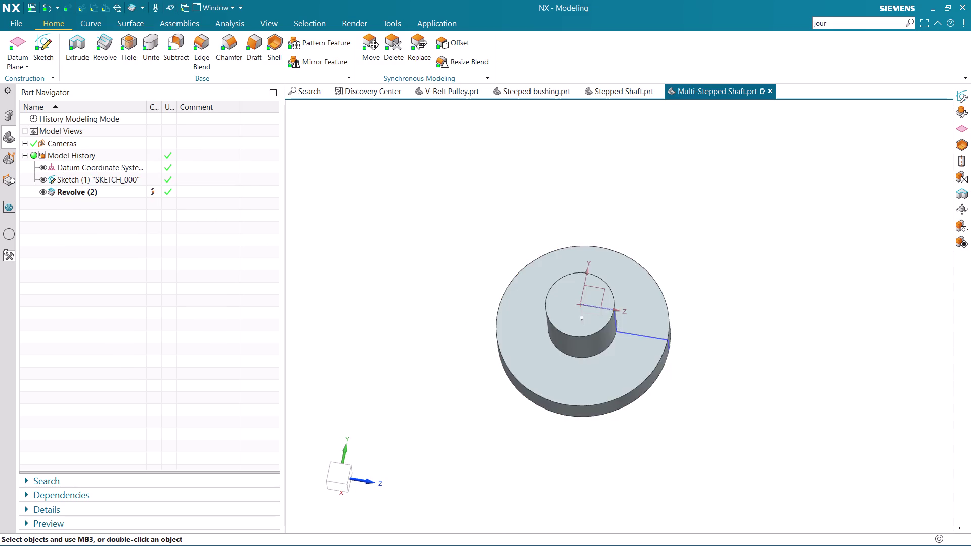
middle_drag(653, 247, 642, 273)
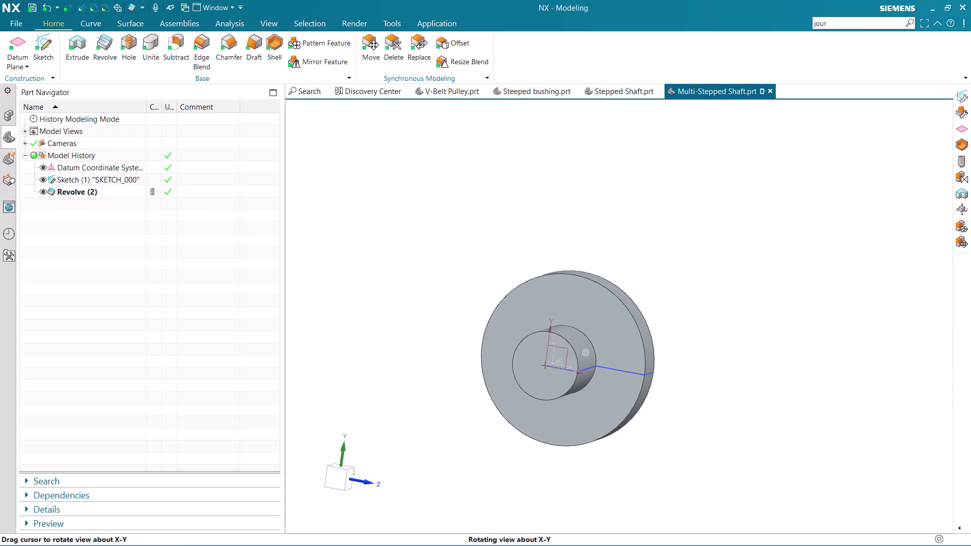
middle_drag(641, 273, 649, 274)
click(101, 183)
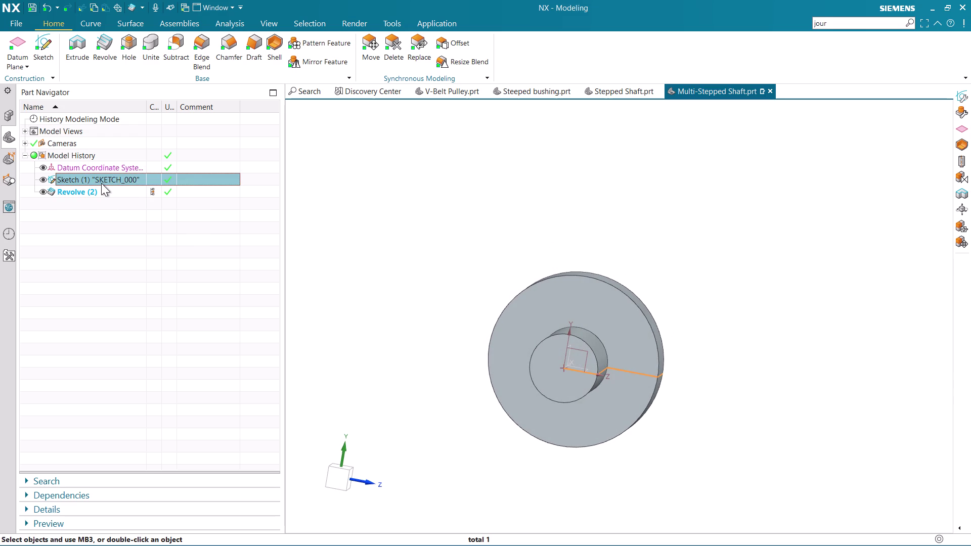
right_click(101, 183)
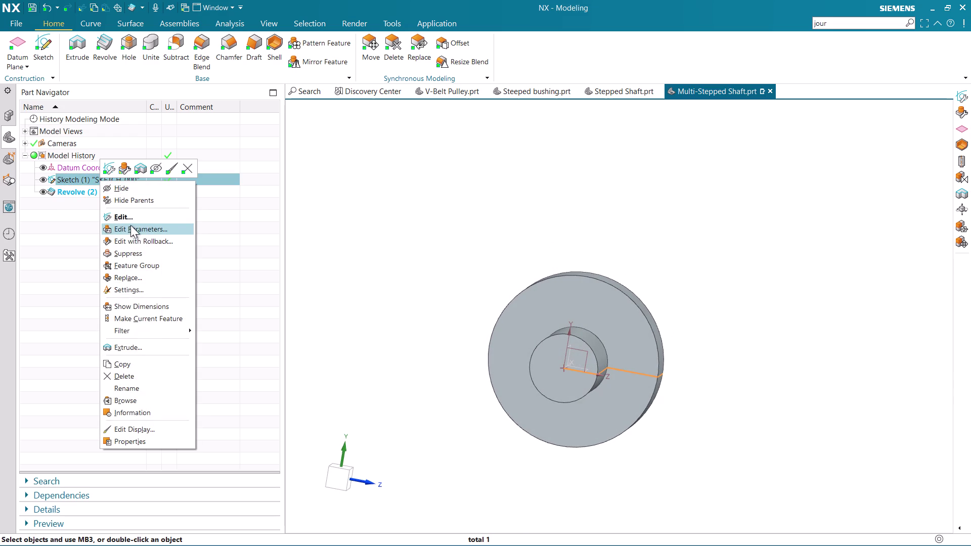
click(136, 239)
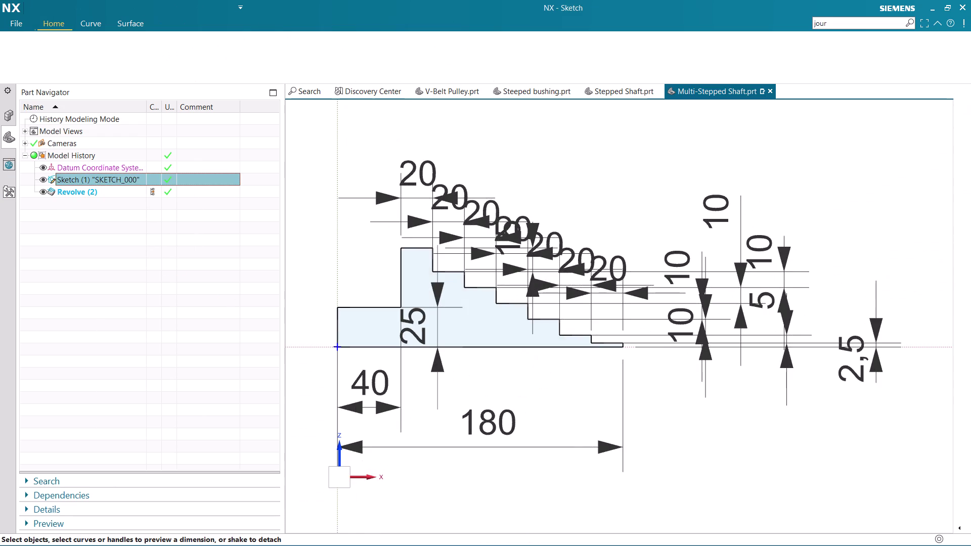
Inspect the 25 mm and 37.5 step dimensions and edges, then start the Line tool.
scroll(up, 3)
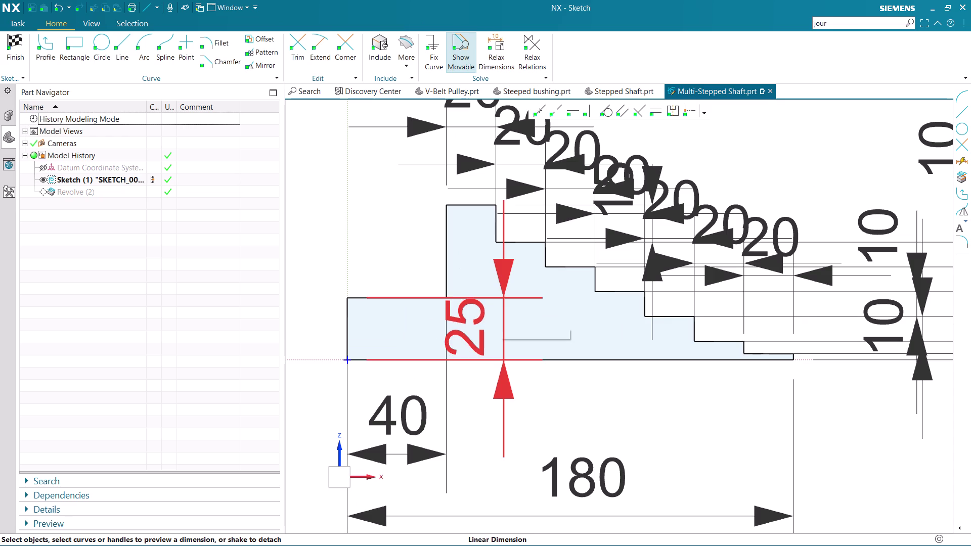
click(449, 251)
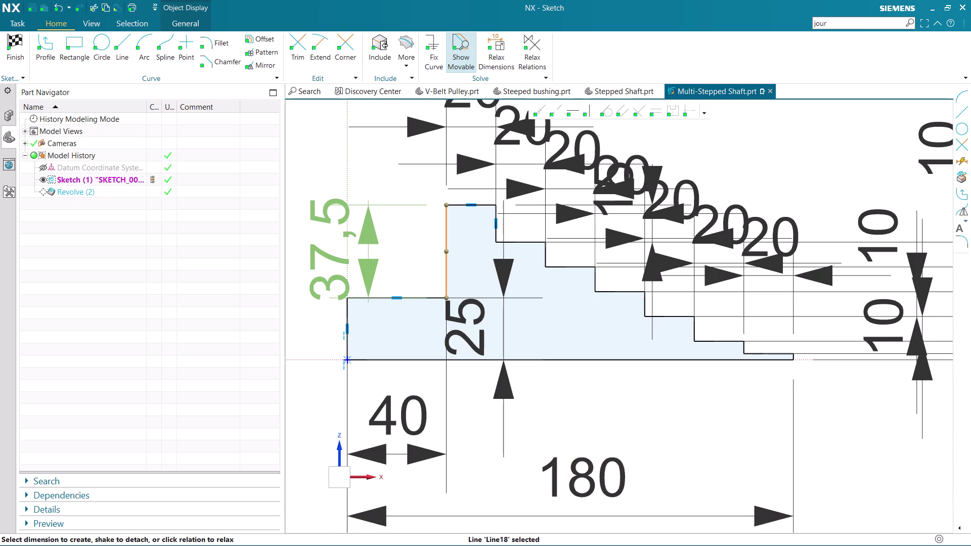
double_click(362, 243)
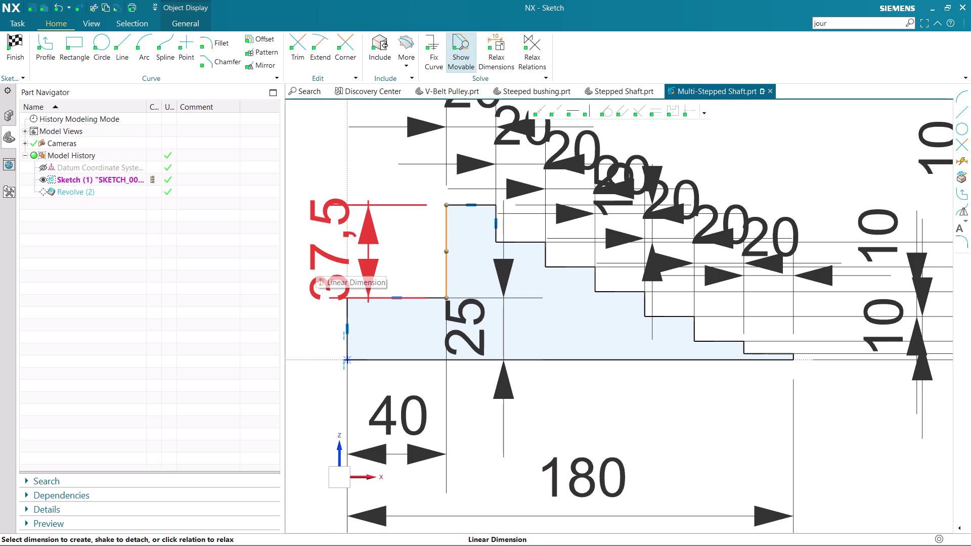
click(496, 233)
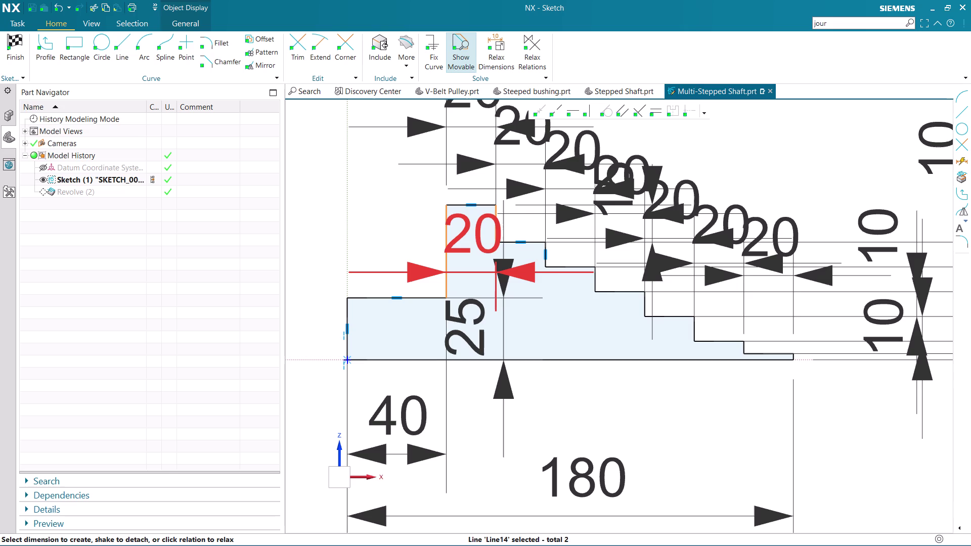
key(Escape)
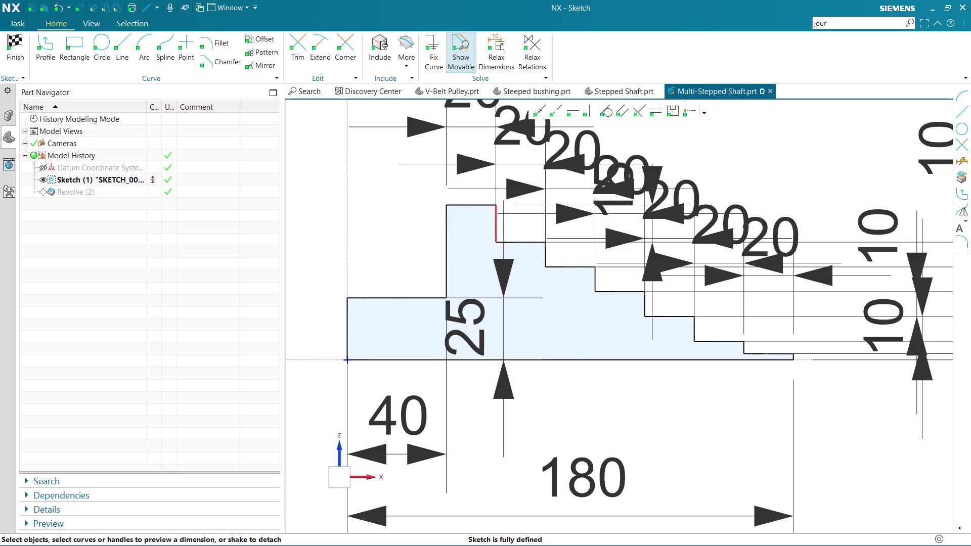
click(495, 231)
scroll(down, 3)
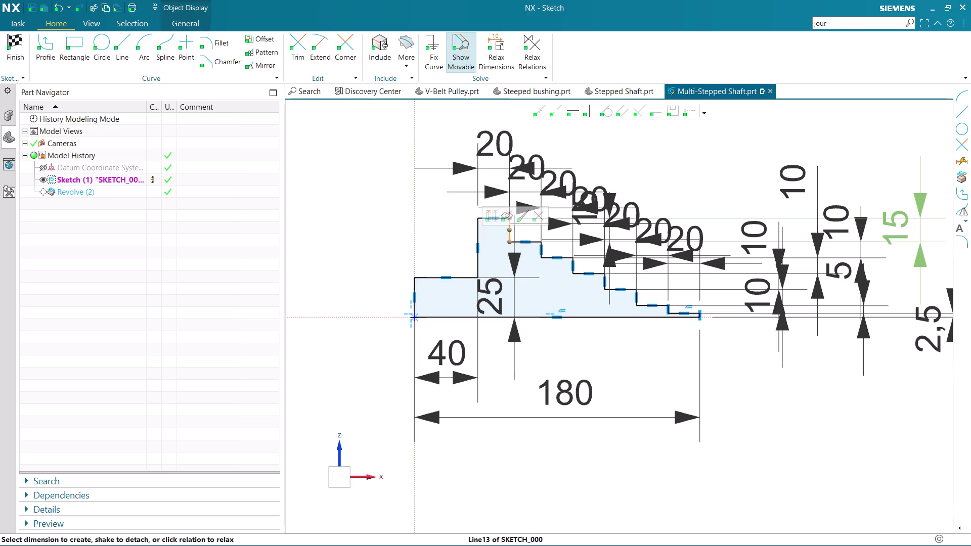
key(Escape)
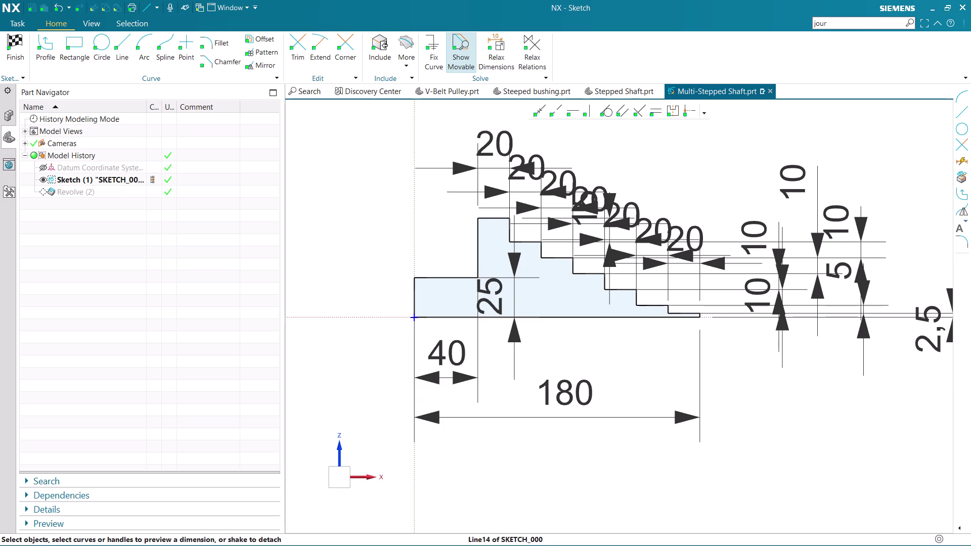
key(Escape)
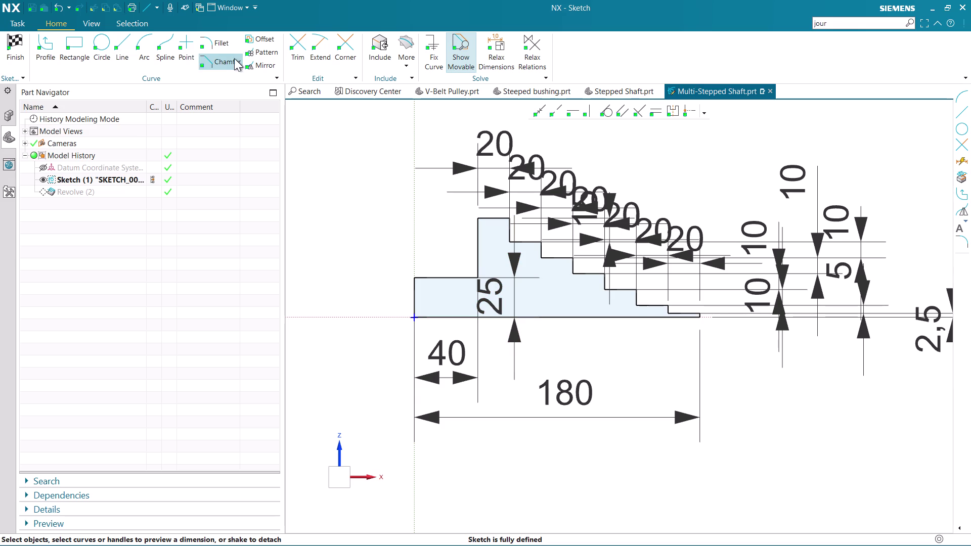
click(129, 39)
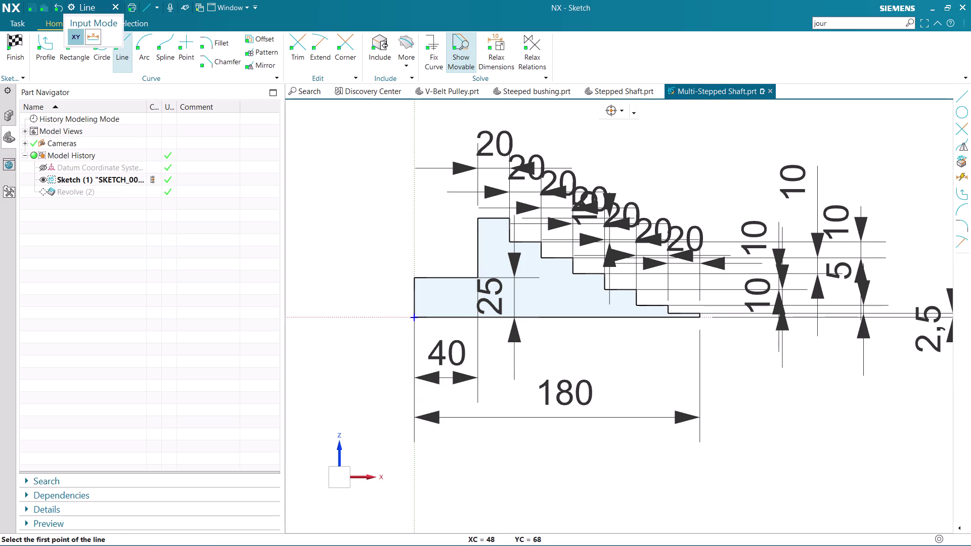
Make two abandoned attempts at starting a line on the step corners.
click(497, 216)
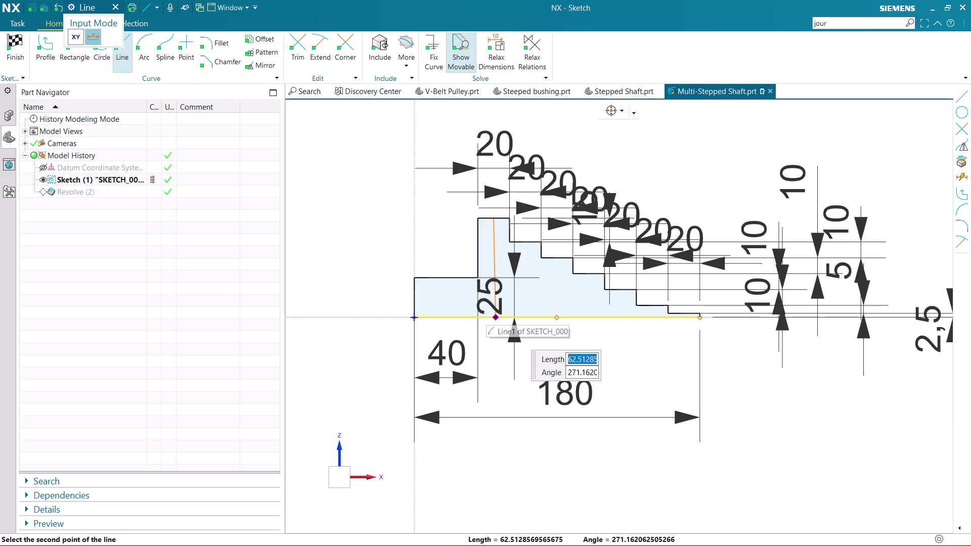
key(Escape)
key(Escape)
scroll(up, 3)
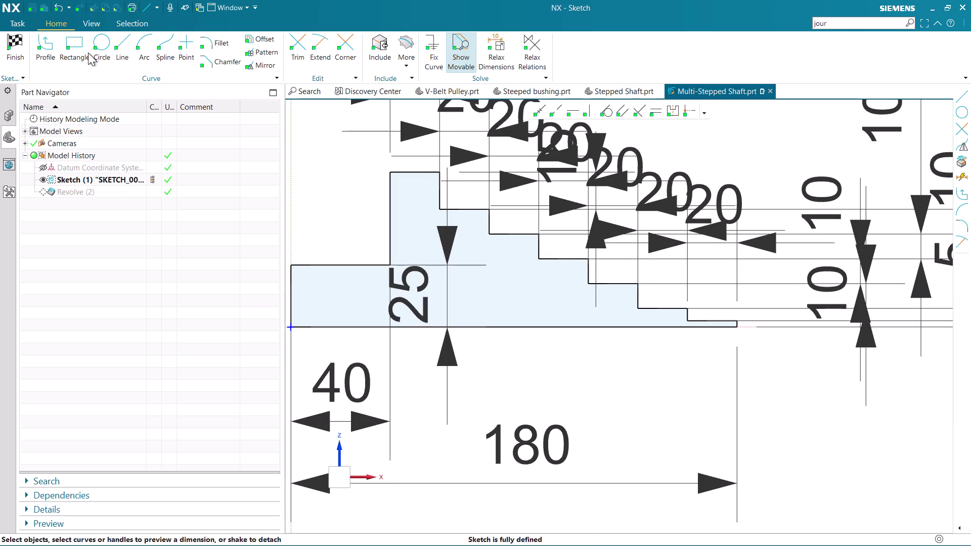
click(122, 42)
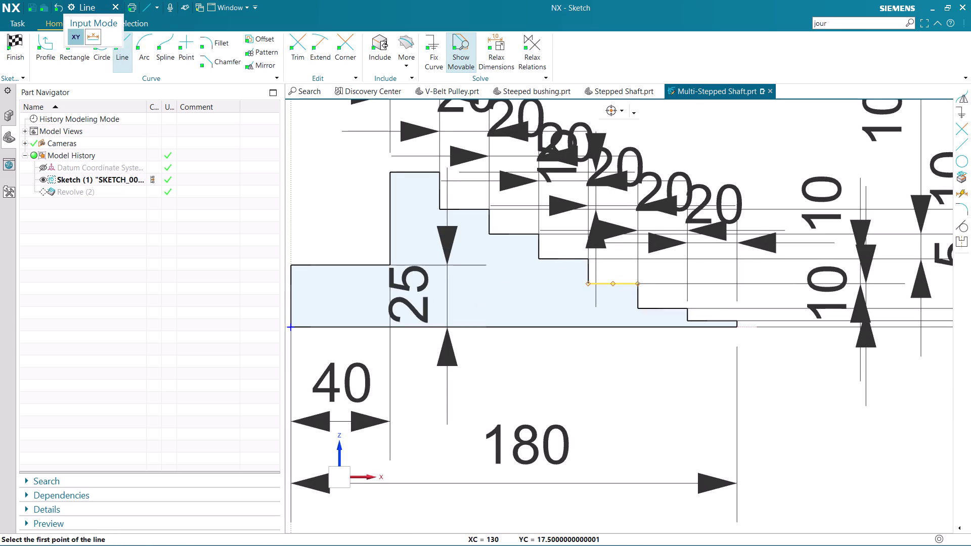
click(612, 286)
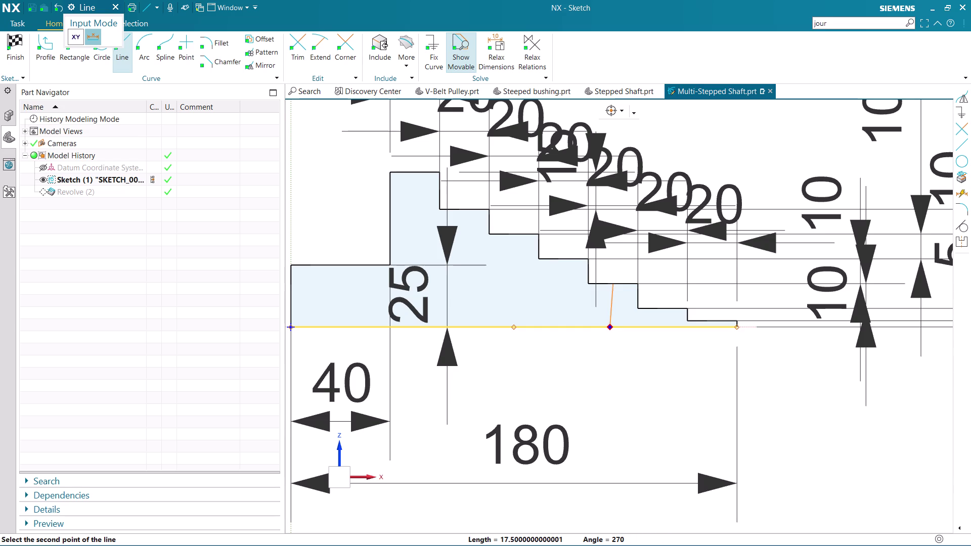
key(Escape)
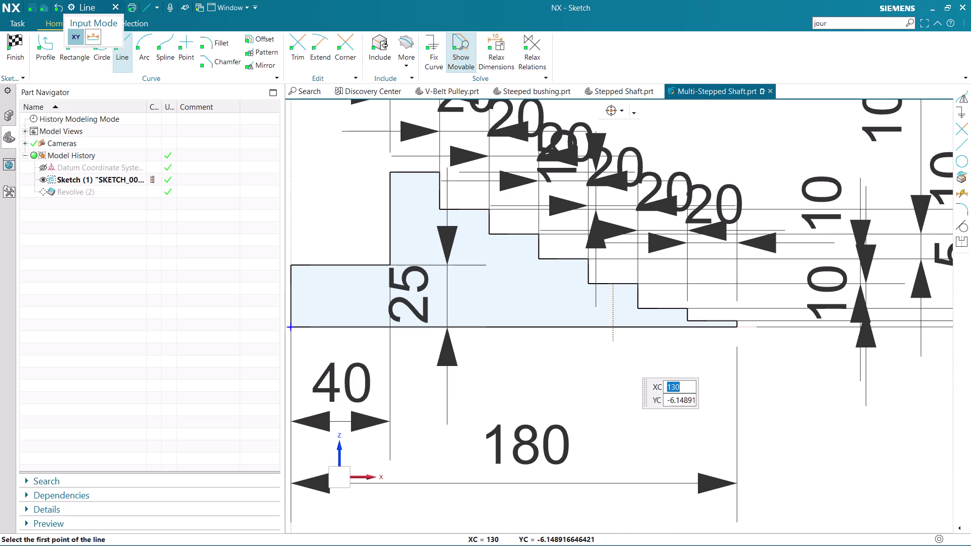
Draw the 7.5 mm vertical line from the smallest step down to the axis.
scroll(up, 3)
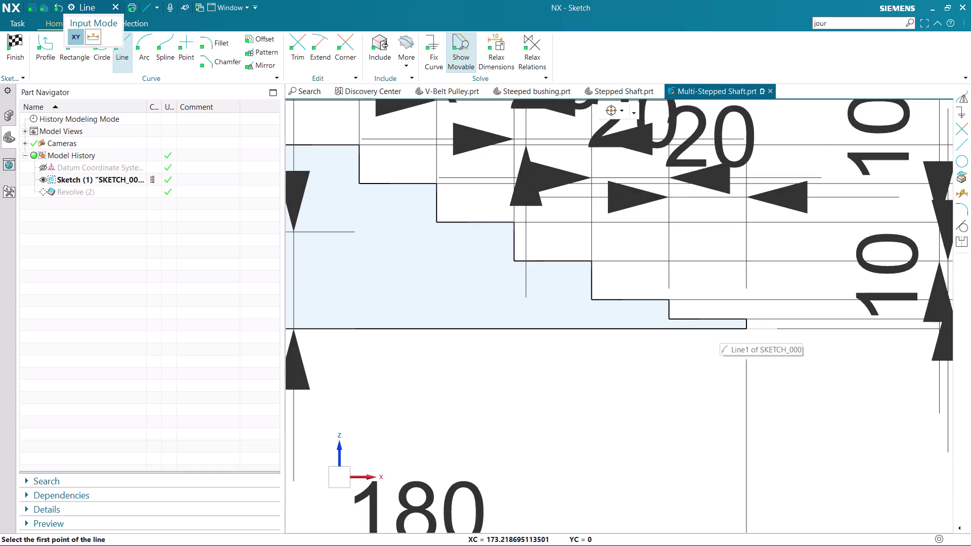
scroll(up, 3)
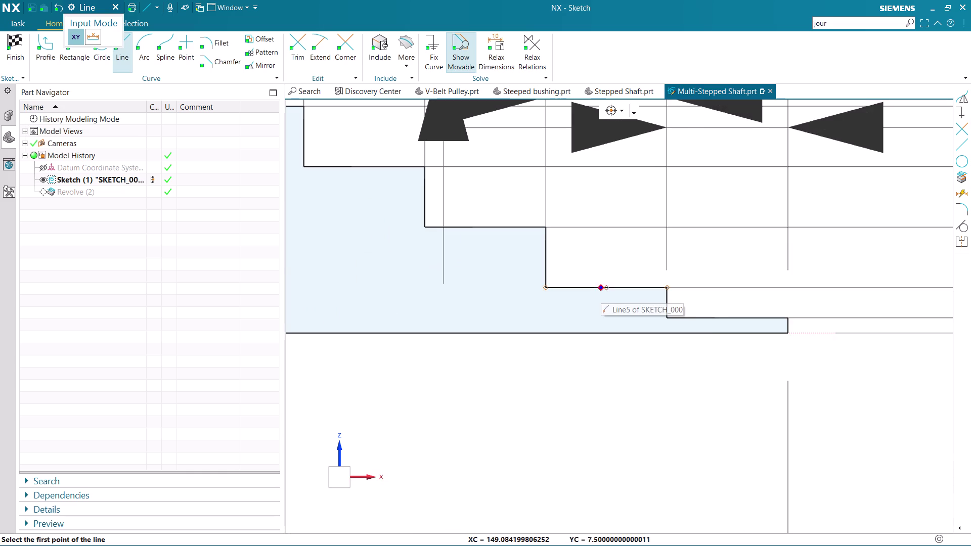
click(605, 289)
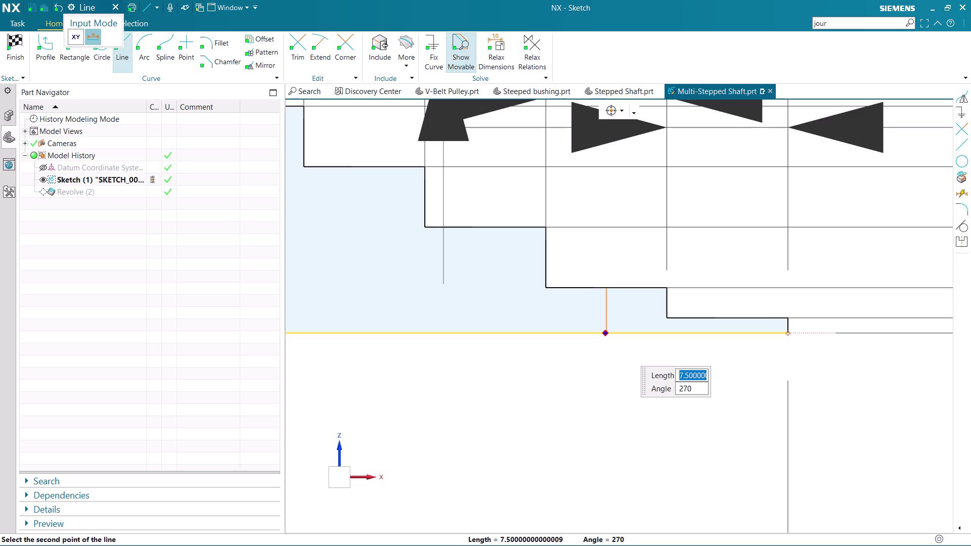
key(Escape)
scroll(down, 3)
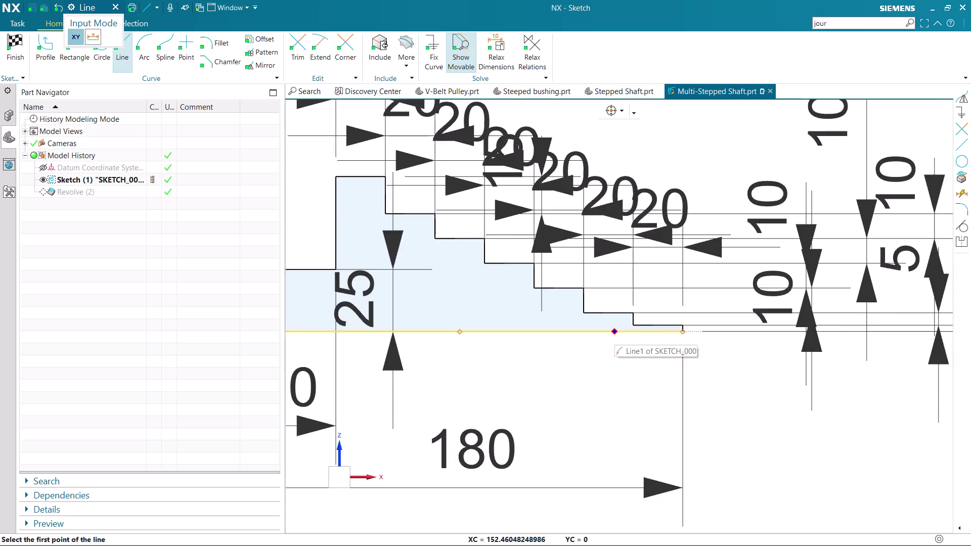
scroll(down, 3)
scroll(up, 3)
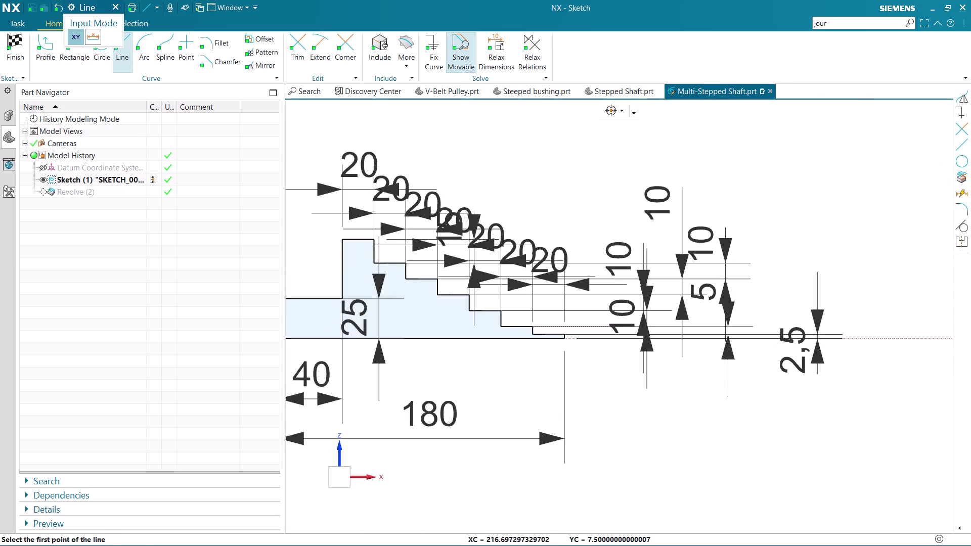
key(Escape)
Delete the small-end dimensions: 10, upper 10, 5, 2.5 and vertical 10.
right_click(630, 314)
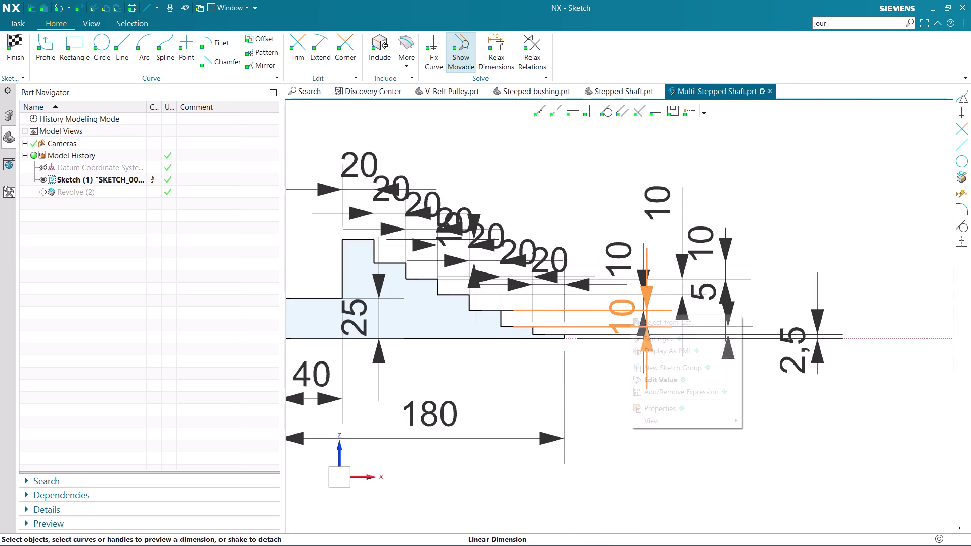
click(671, 304)
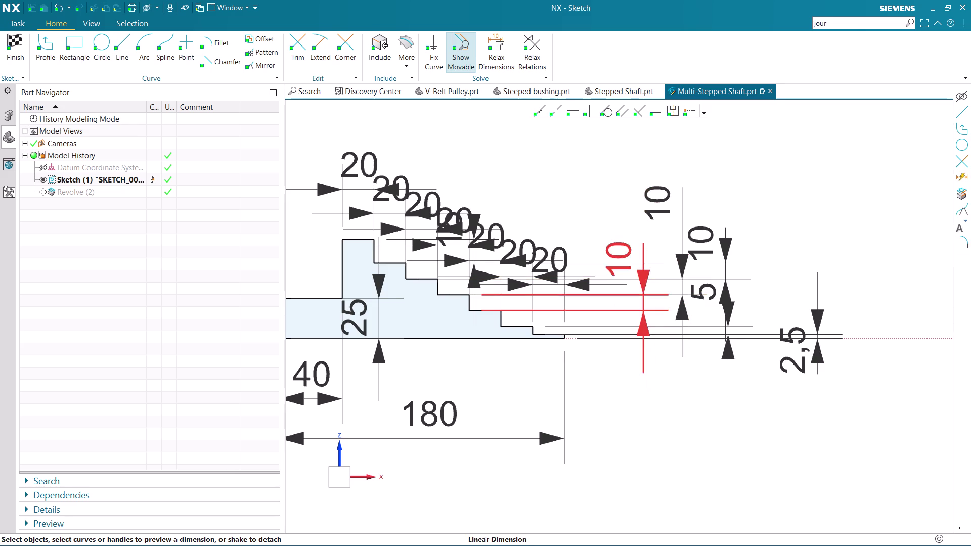
right_click(641, 287)
click(704, 276)
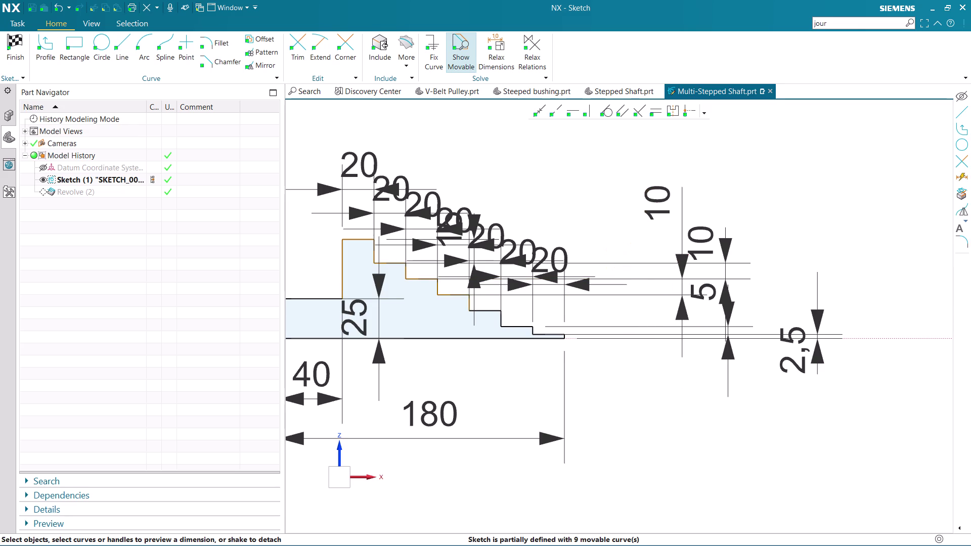
drag(644, 168, 855, 410)
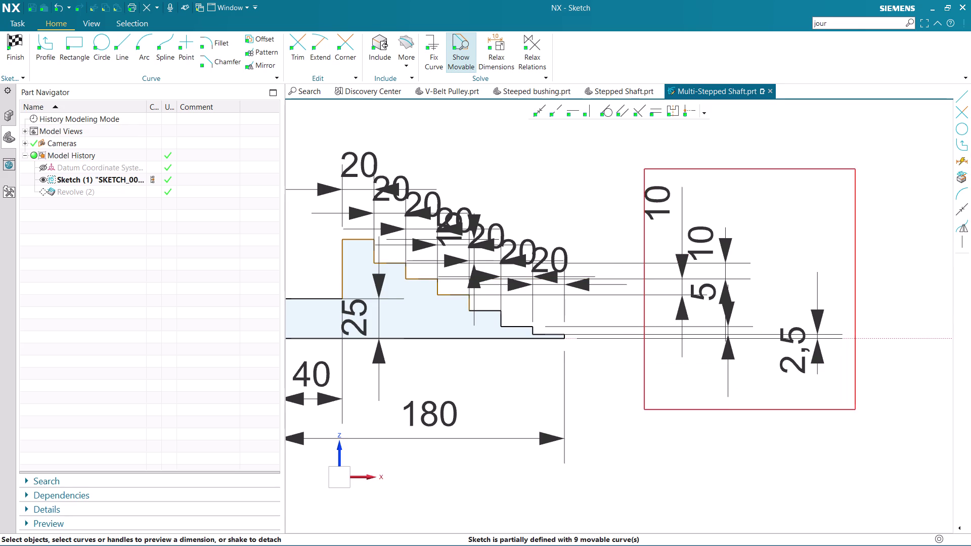
right_click(722, 309)
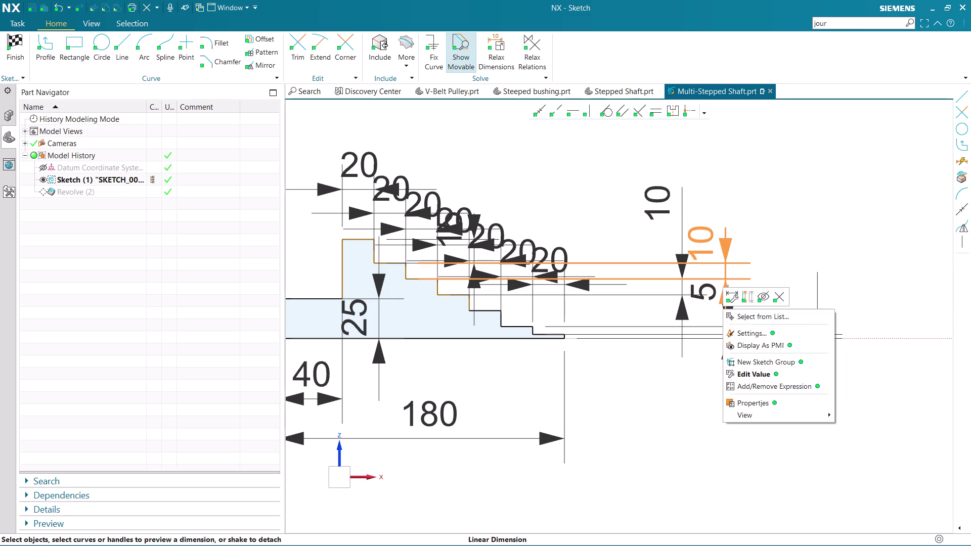
click(777, 293)
right_click(729, 317)
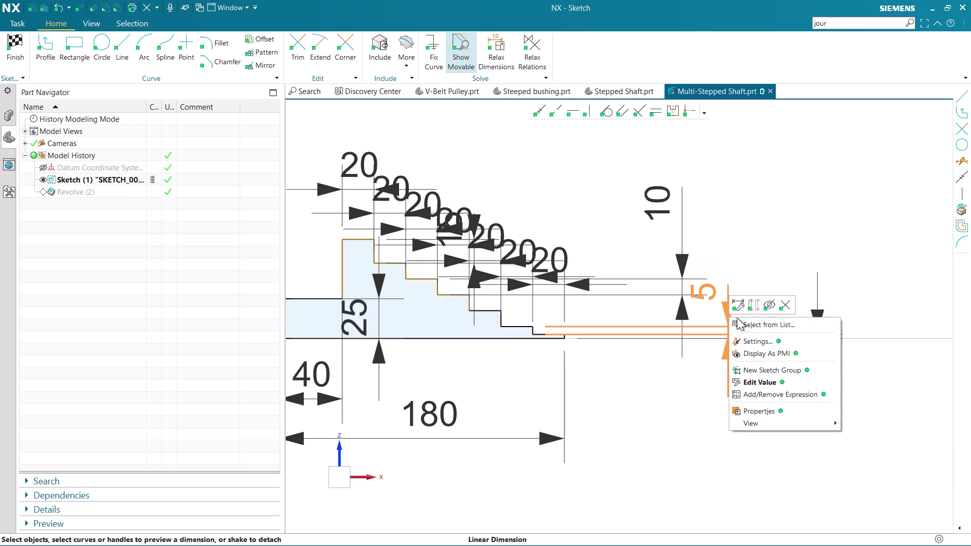
click(780, 308)
right_click(819, 329)
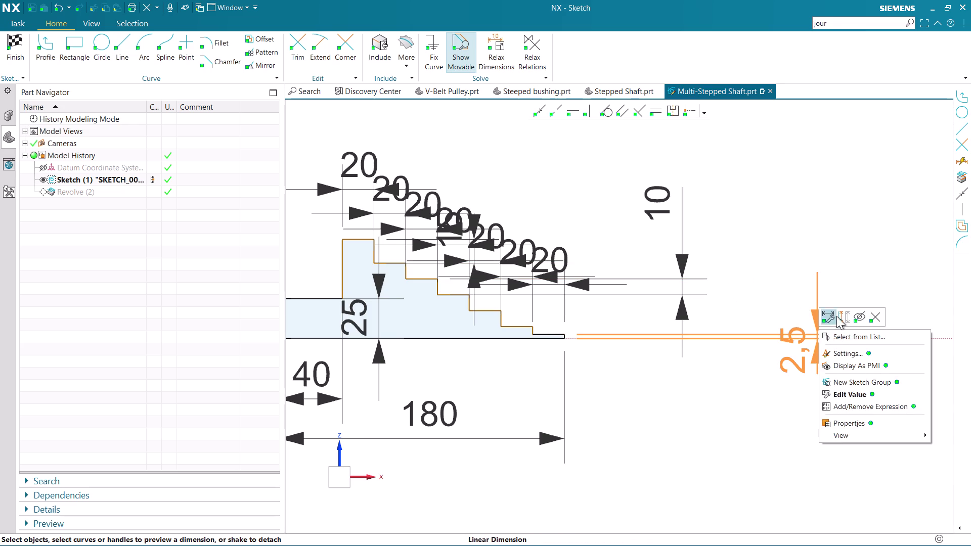
click(877, 318)
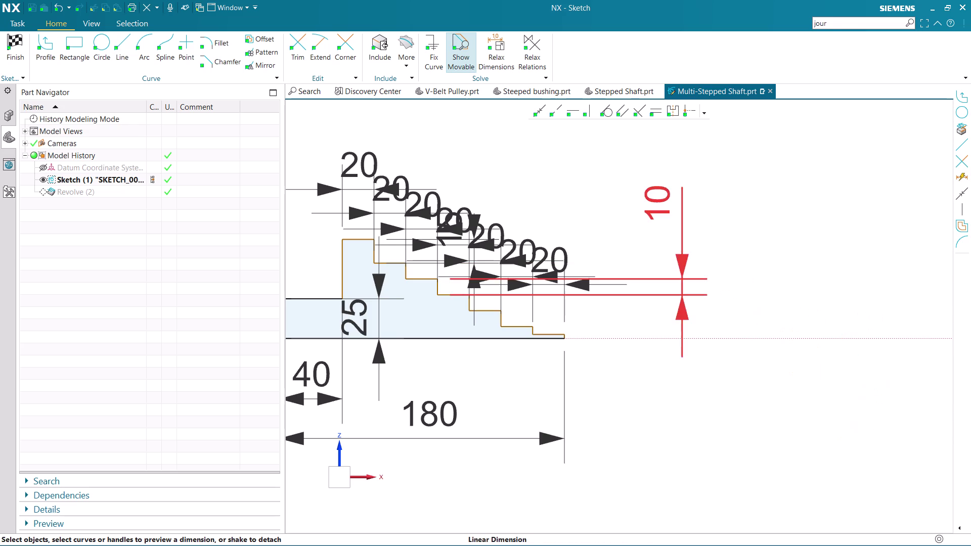
right_click(681, 265)
click(736, 258)
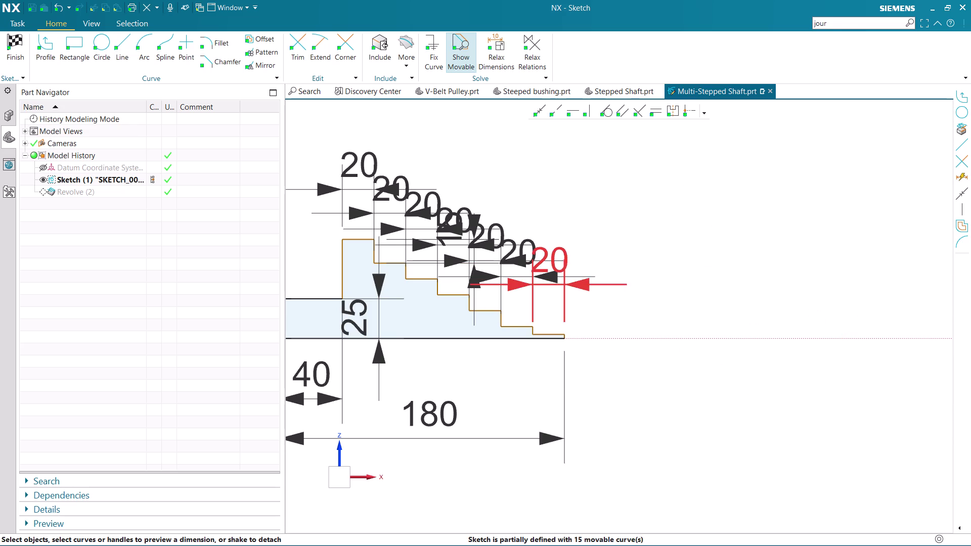
Delete the 15 dimension and the seven 20 step dimensions.
right_click(563, 274)
click(624, 263)
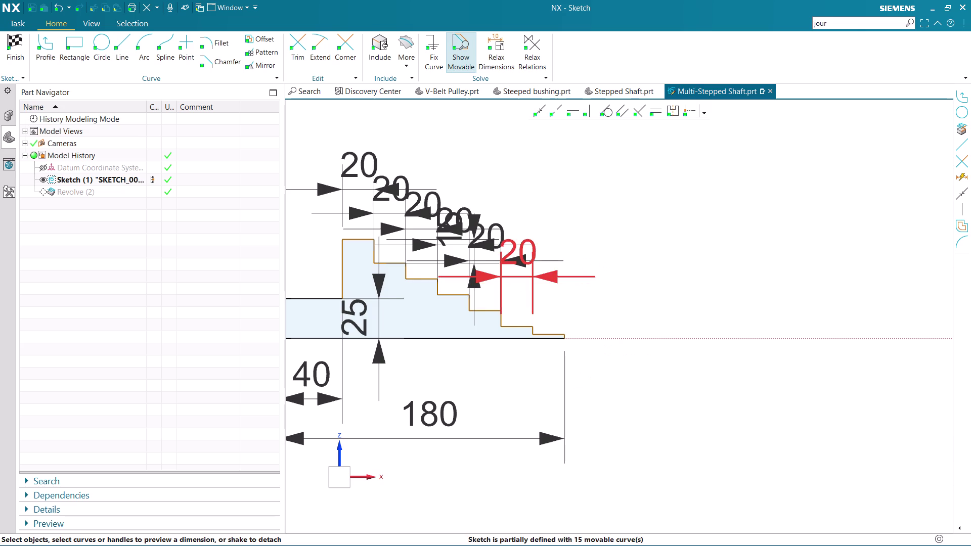
right_click(532, 261)
click(586, 252)
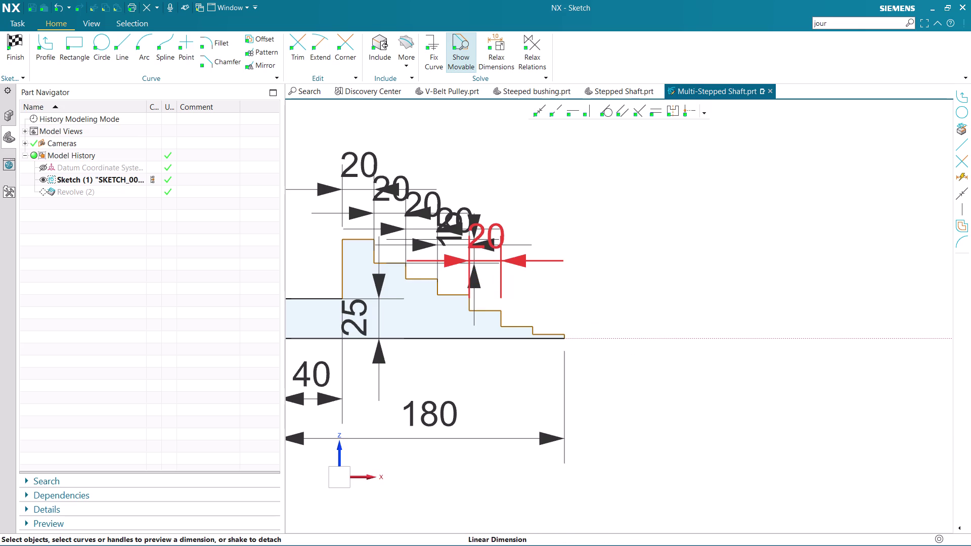
right_click(490, 249)
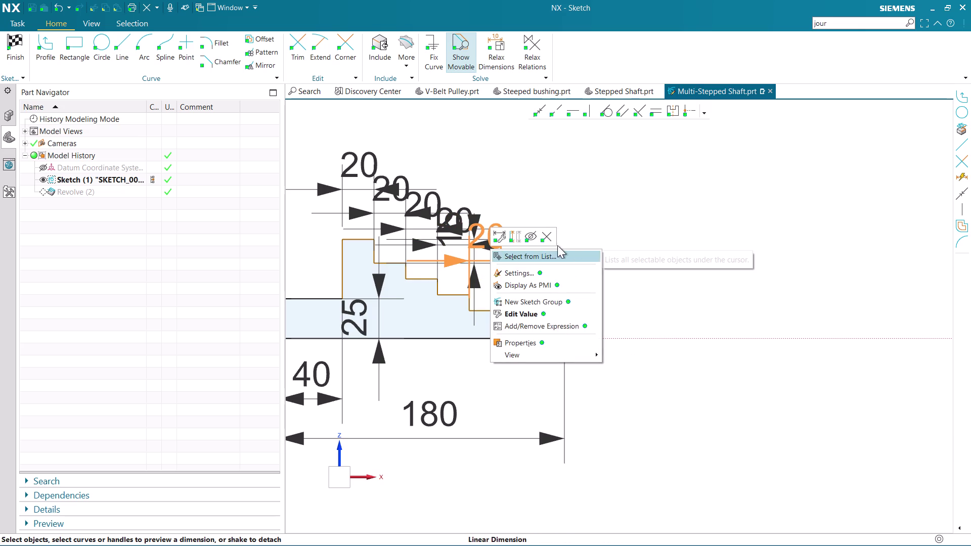
click(546, 237)
right_click(461, 226)
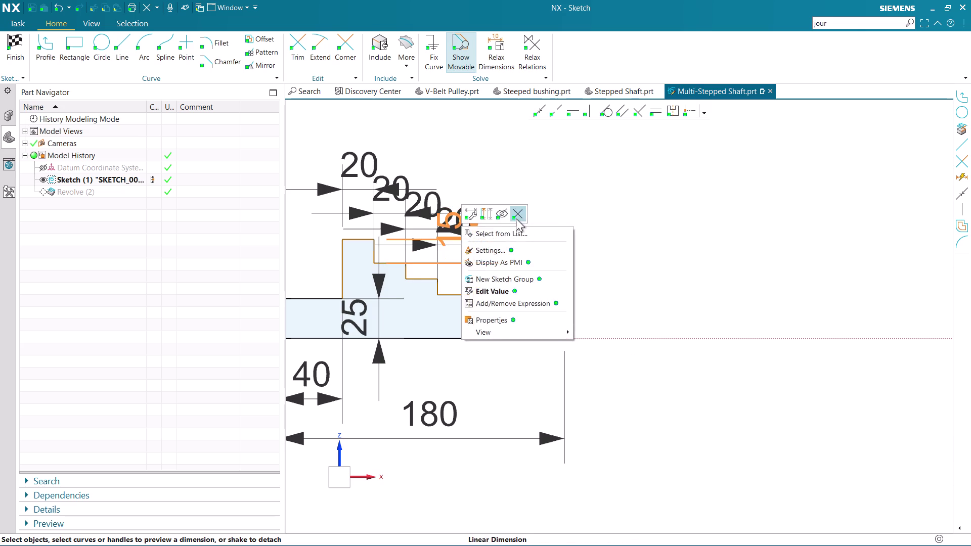
click(519, 215)
right_click(438, 226)
click(499, 216)
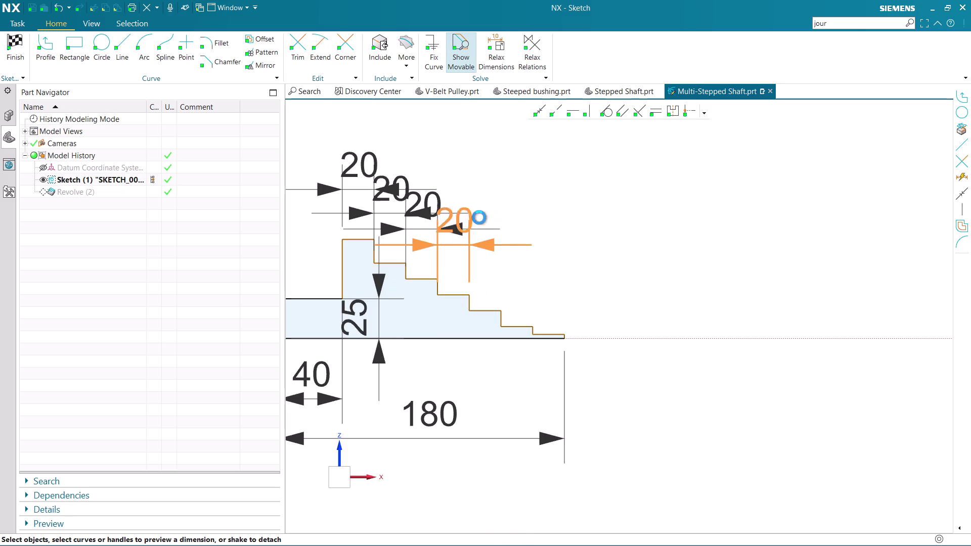
right_click(409, 218)
click(469, 209)
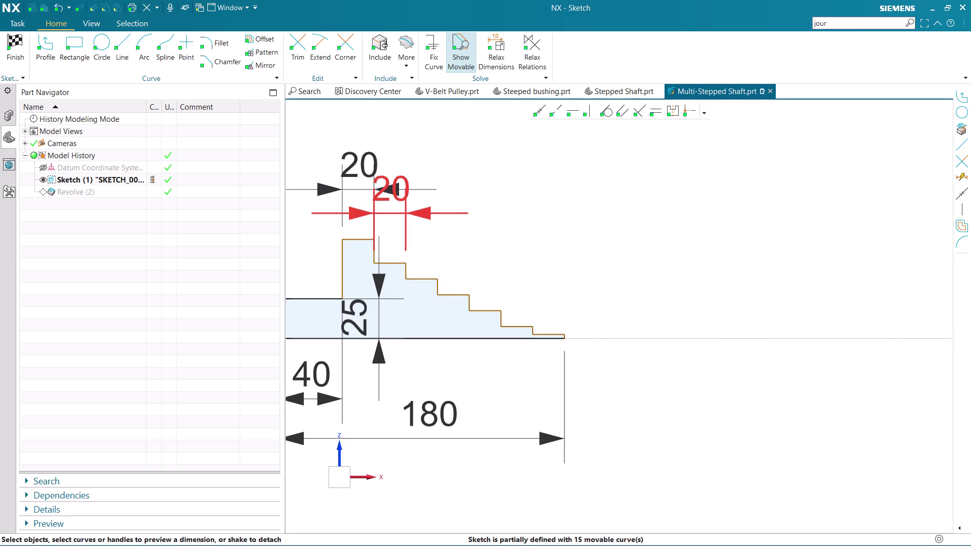
right_click(390, 196)
click(446, 187)
right_click(357, 177)
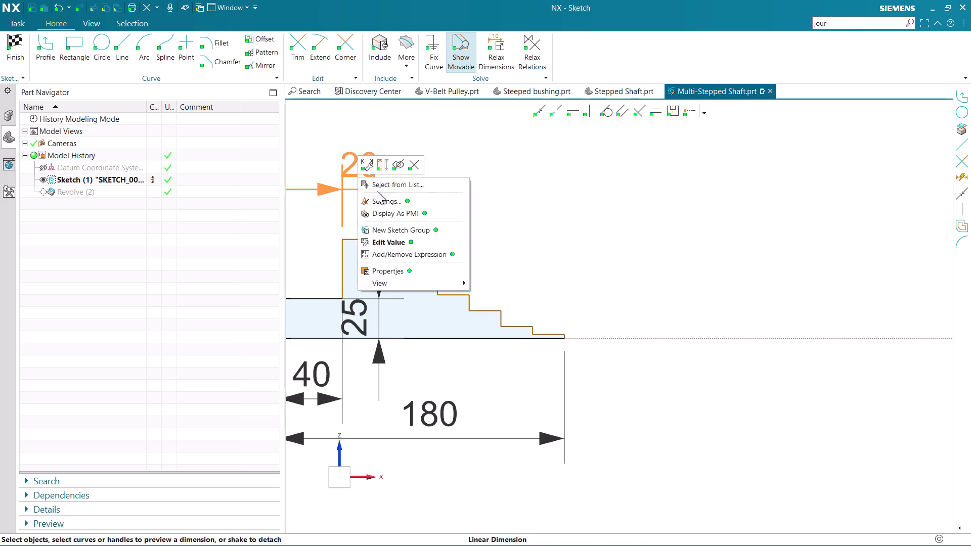
click(419, 166)
Delete the 25 and 40 dimensions, leaving only the 180 length.
scroll(down, 3)
scroll(up, 3)
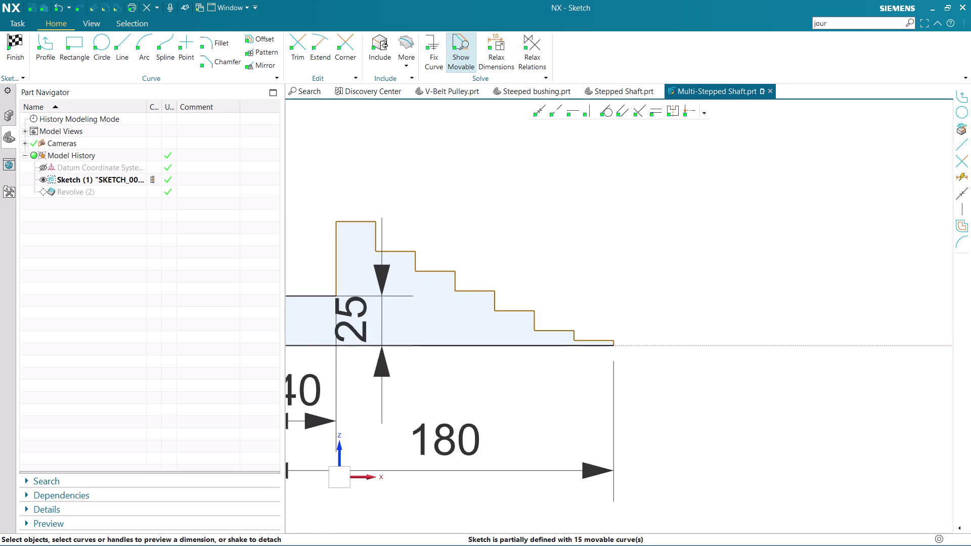
right_click(350, 317)
click(403, 305)
scroll(down, 3)
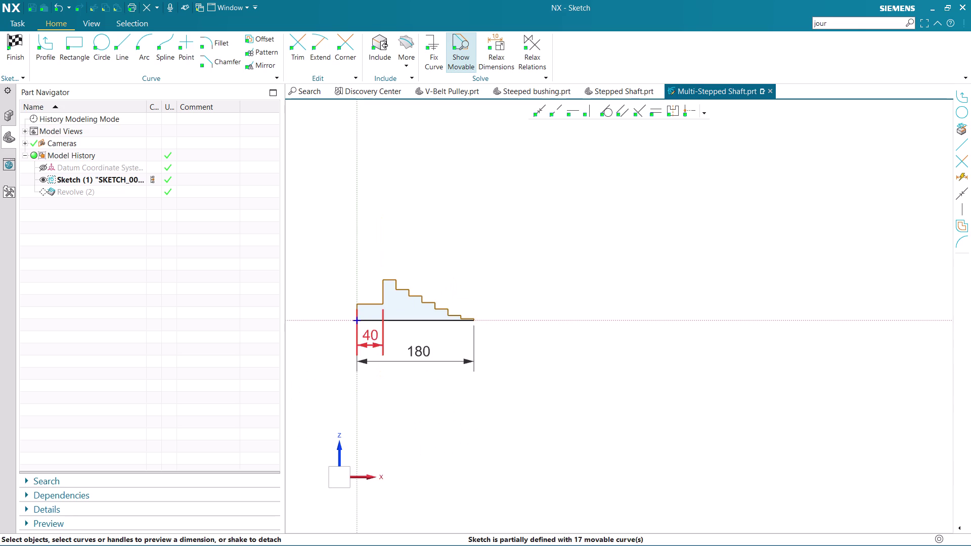
scroll(up, 3)
right_click(372, 334)
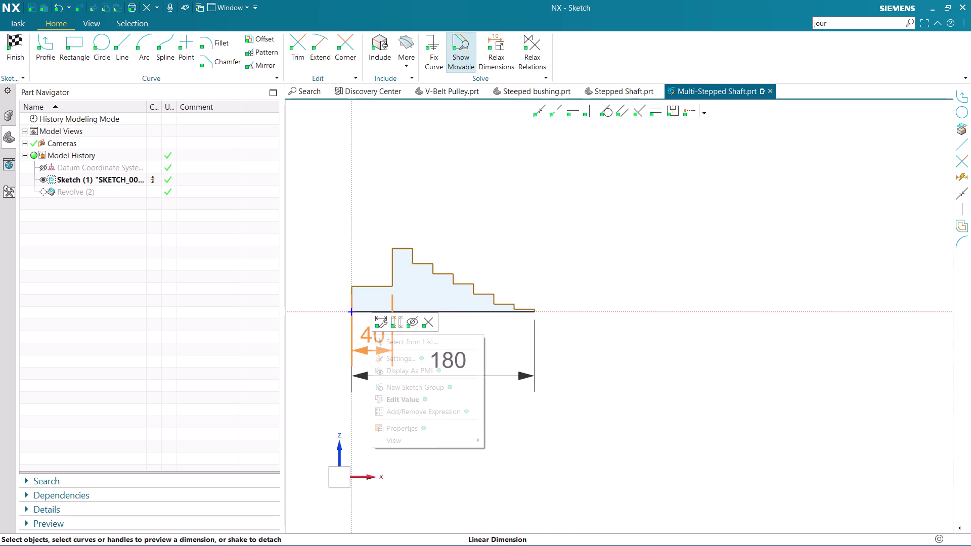
click(434, 319)
scroll(up, 3)
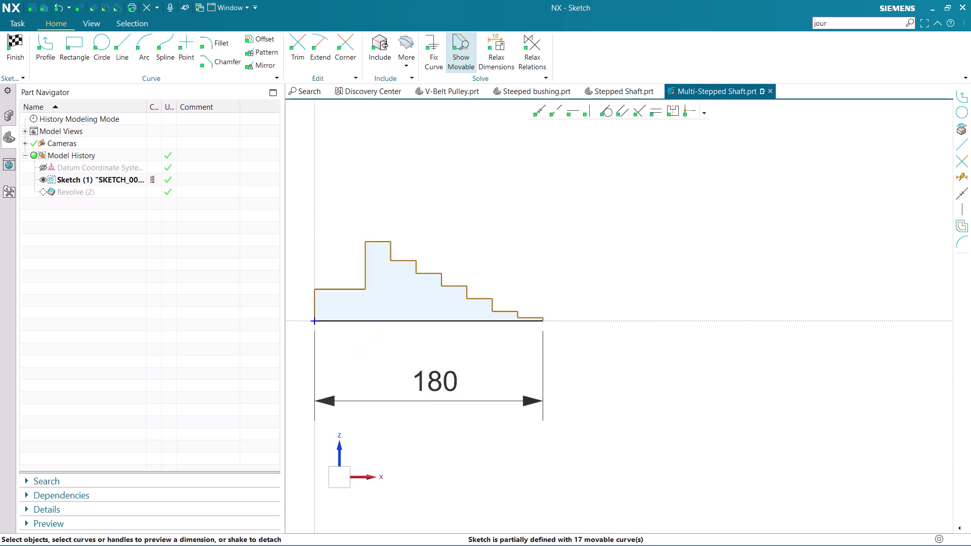
scroll(up, 3)
scroll(up, 3)
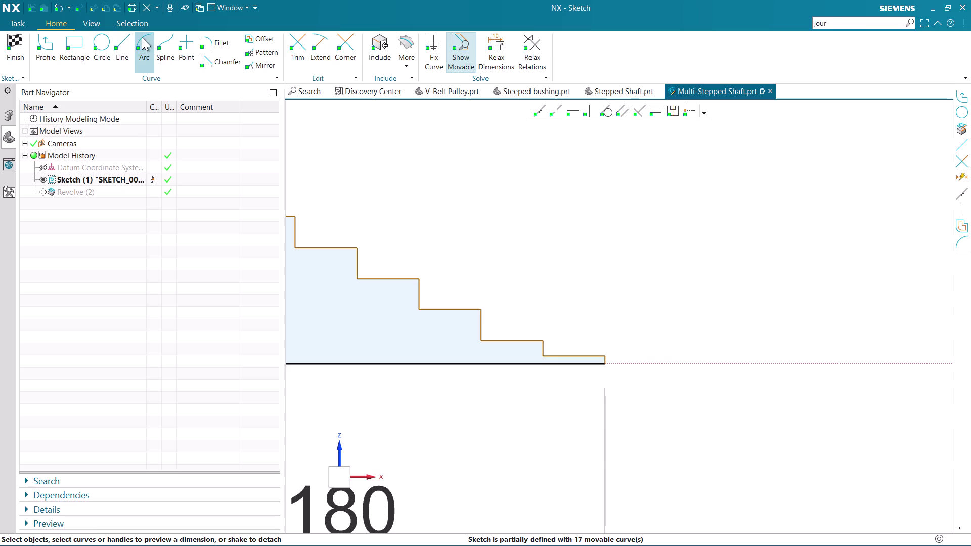
Draw a vertical line from the axis up to a shaft step.
click(117, 42)
scroll(up, 3)
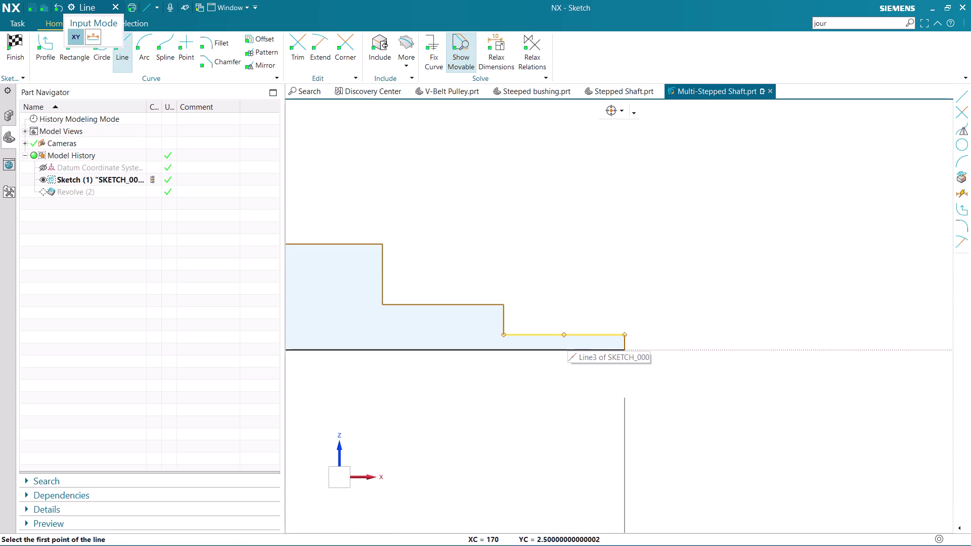
click(563, 337)
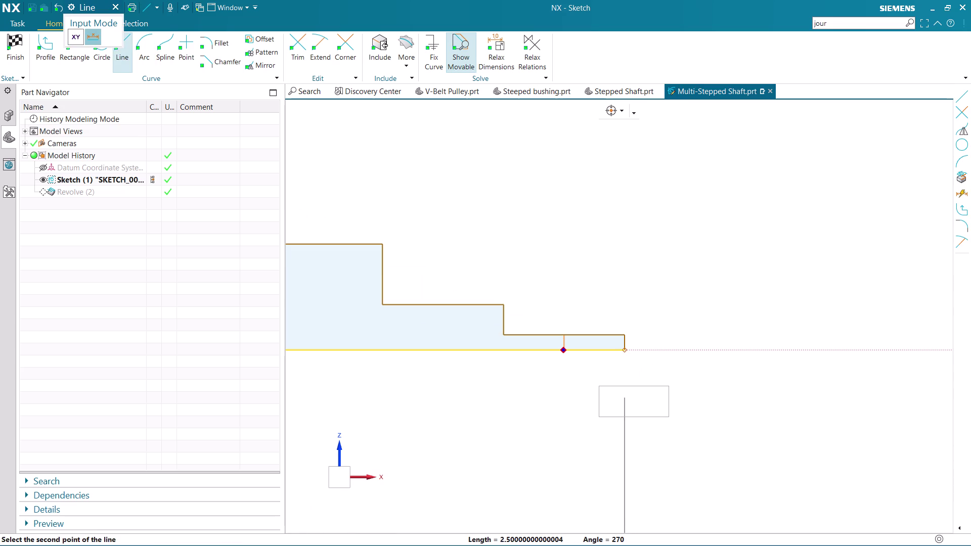
key(Escape)
key(Escape)
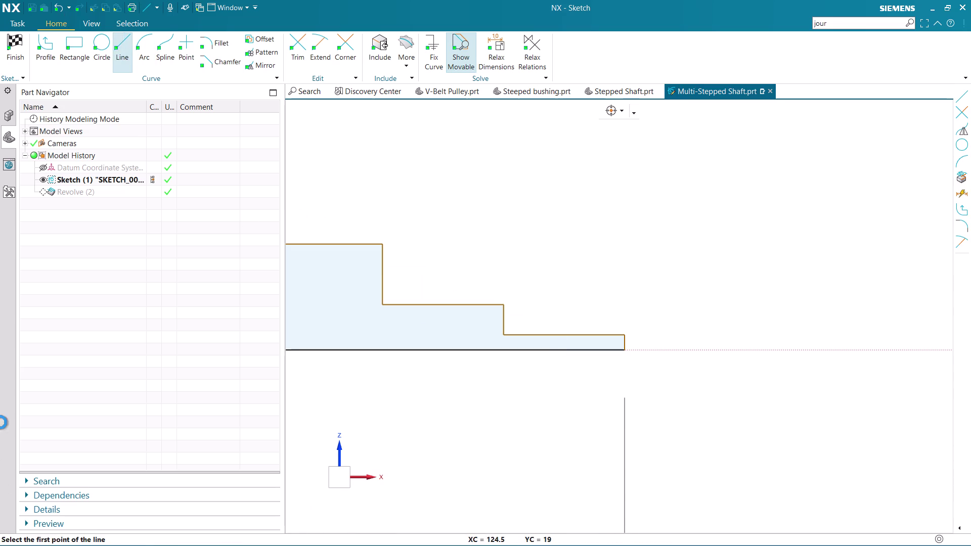
click(126, 39)
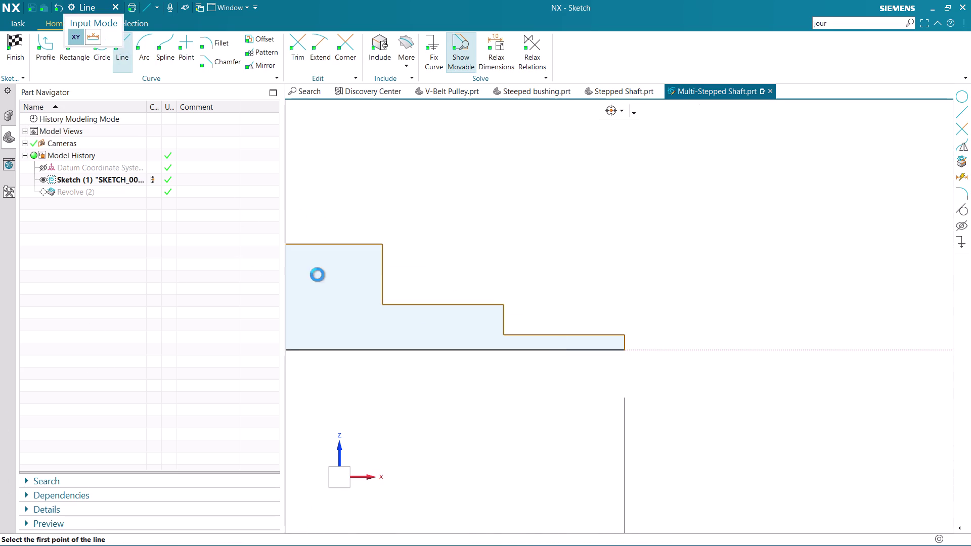
scroll(up, 3)
click(445, 313)
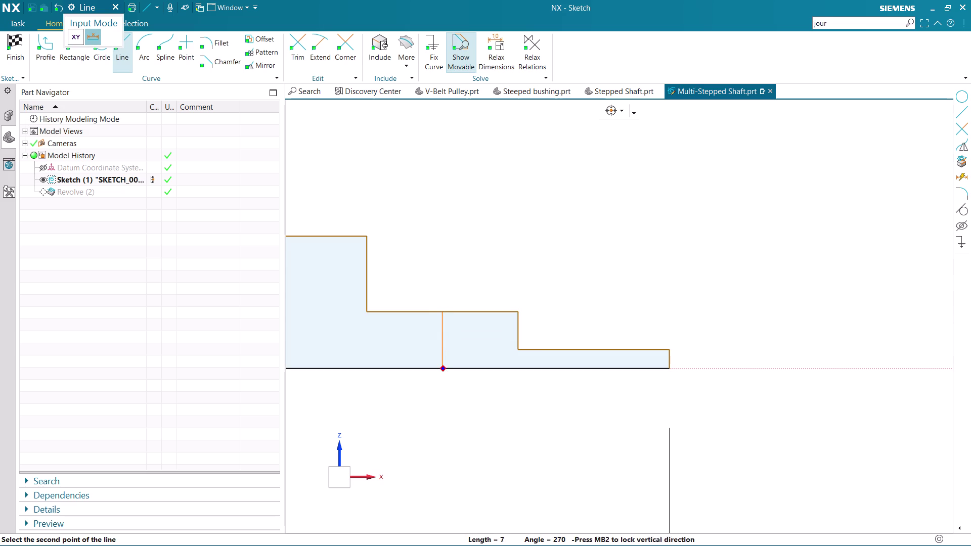
click(442, 365)
key(Escape)
click(442, 343)
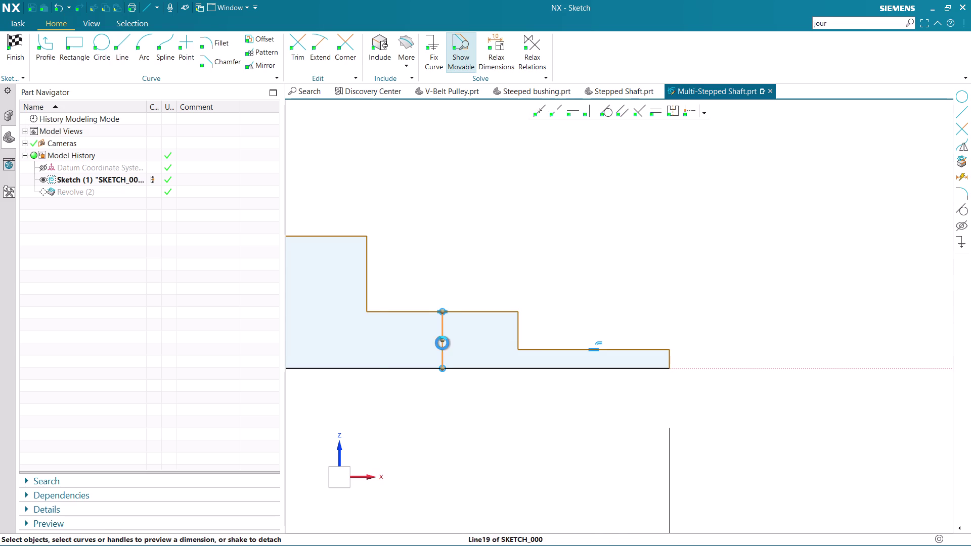
Change the step height dimension from 7.5 to 5.
scroll(down, 3)
scroll(down, 3)
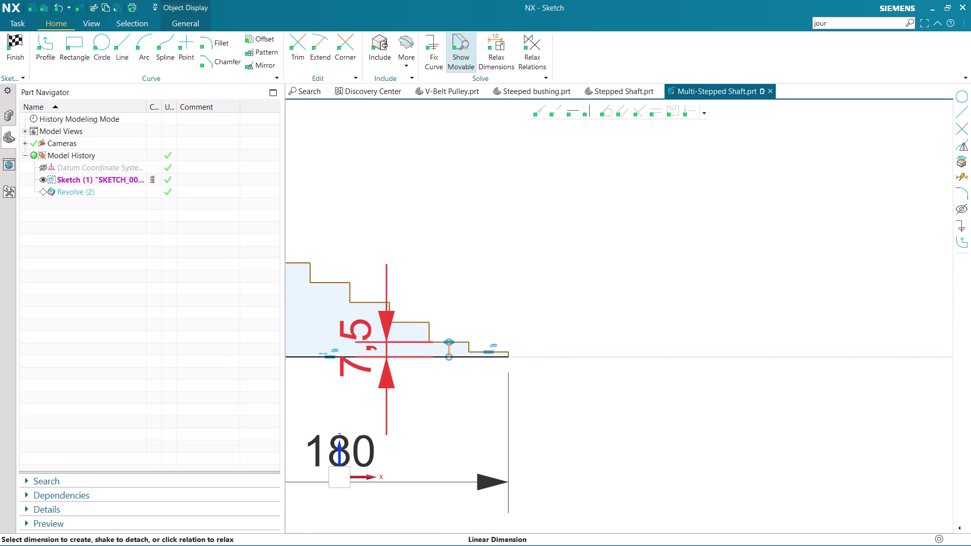
double_click(358, 330)
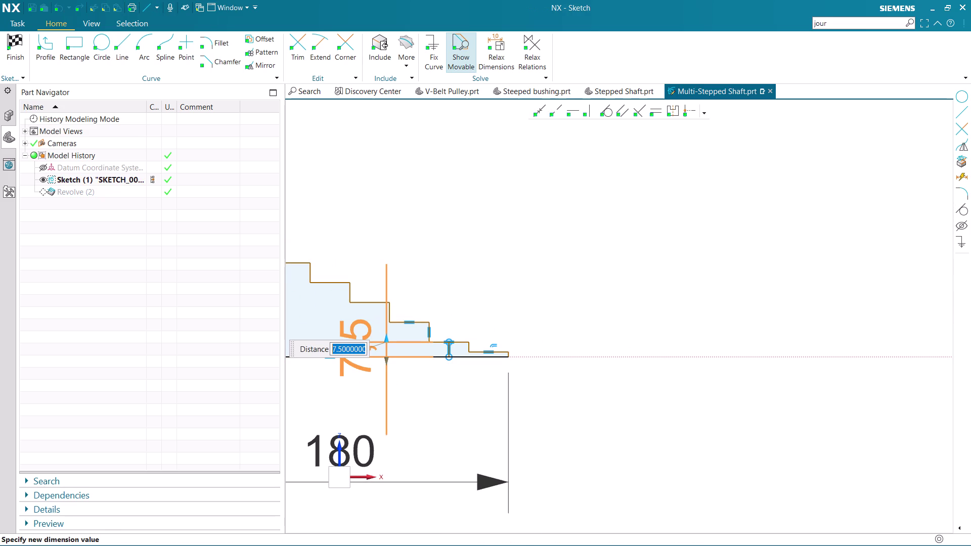
key(5)
key(Return)
scroll(down, 3)
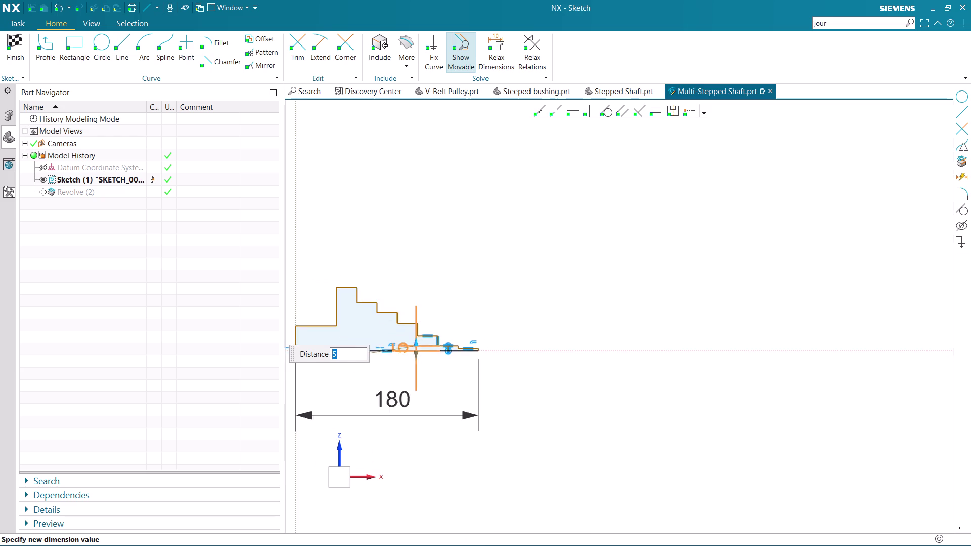
scroll(up, 3)
scroll(up, 3)
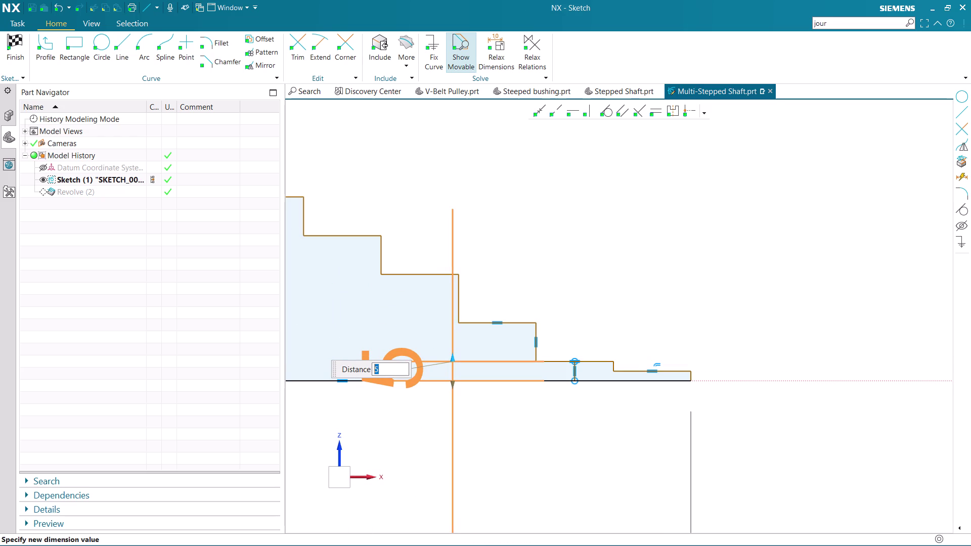
click(128, 42)
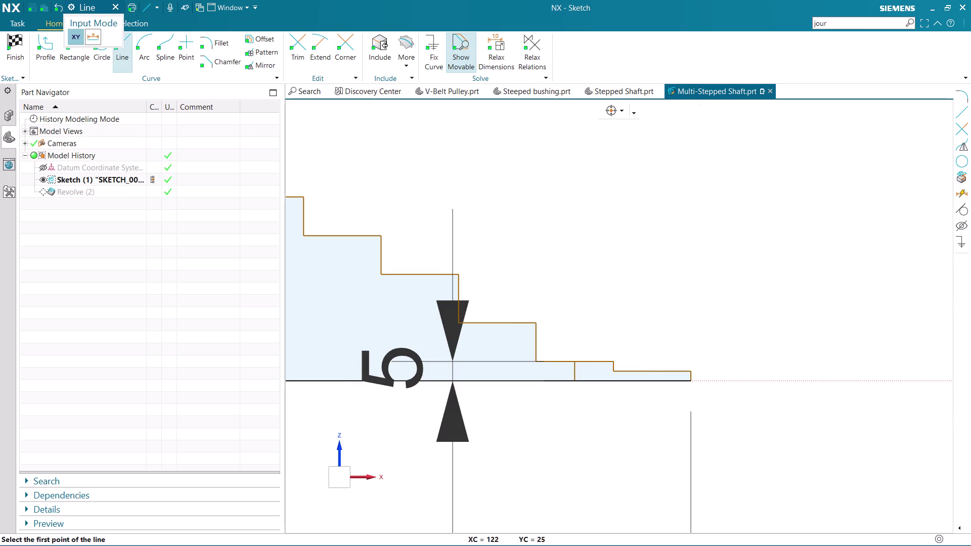
click(495, 325)
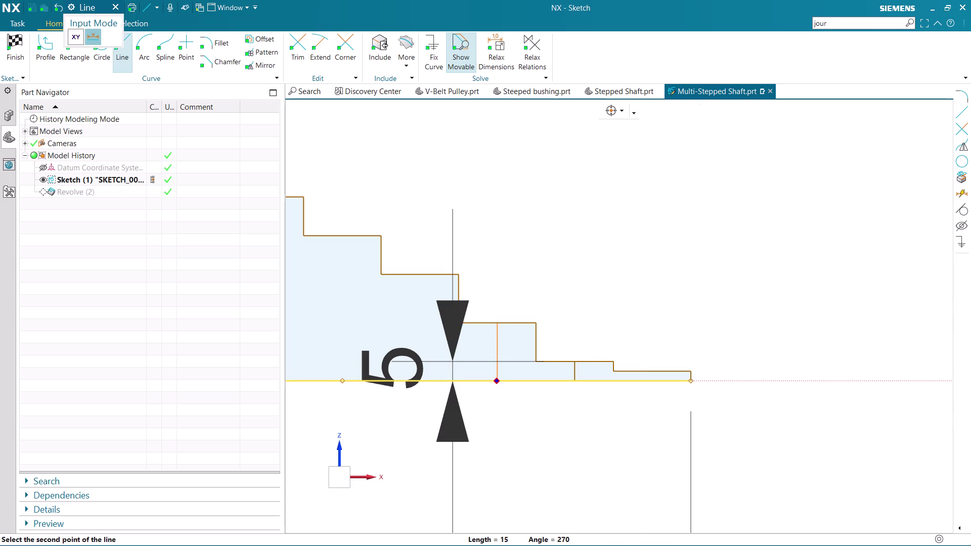
click(496, 382)
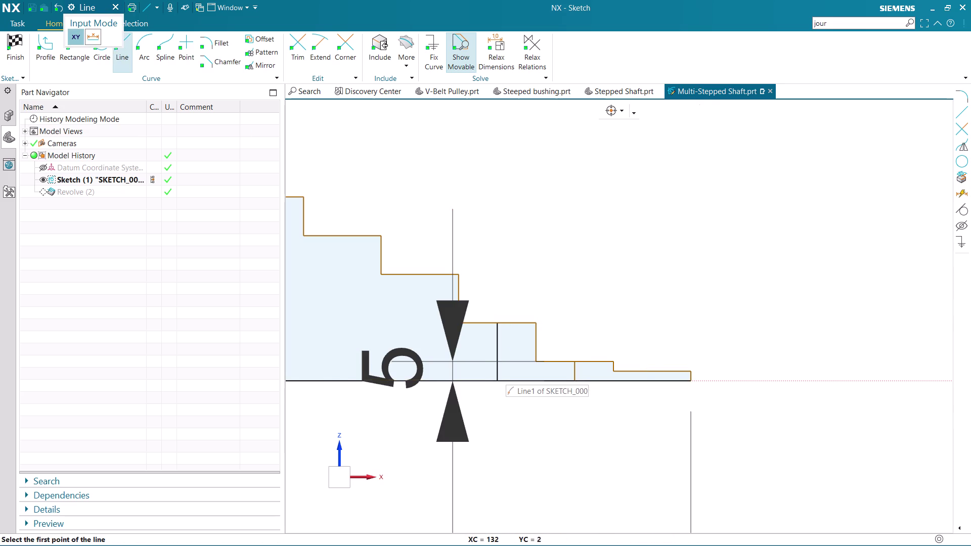
key(Escape)
click(503, 340)
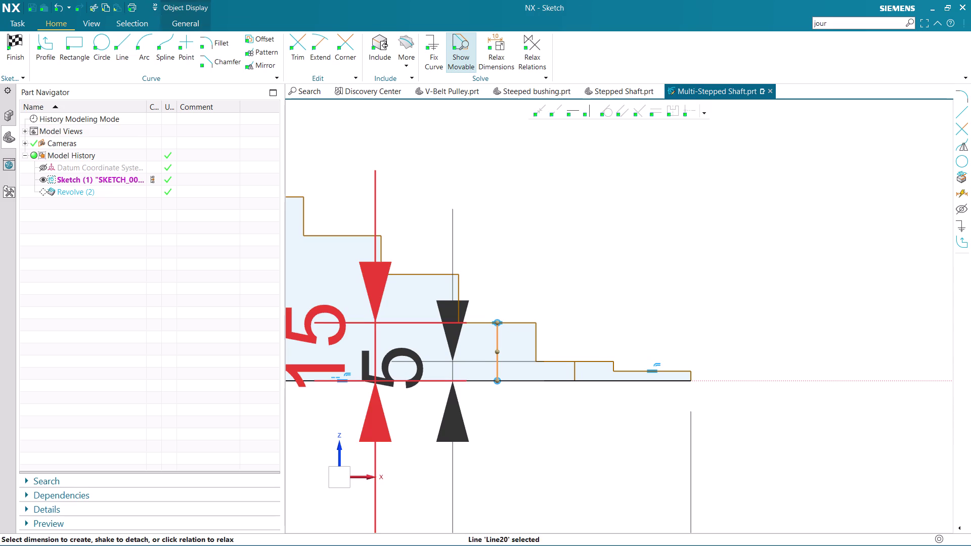
double_click(316, 324)
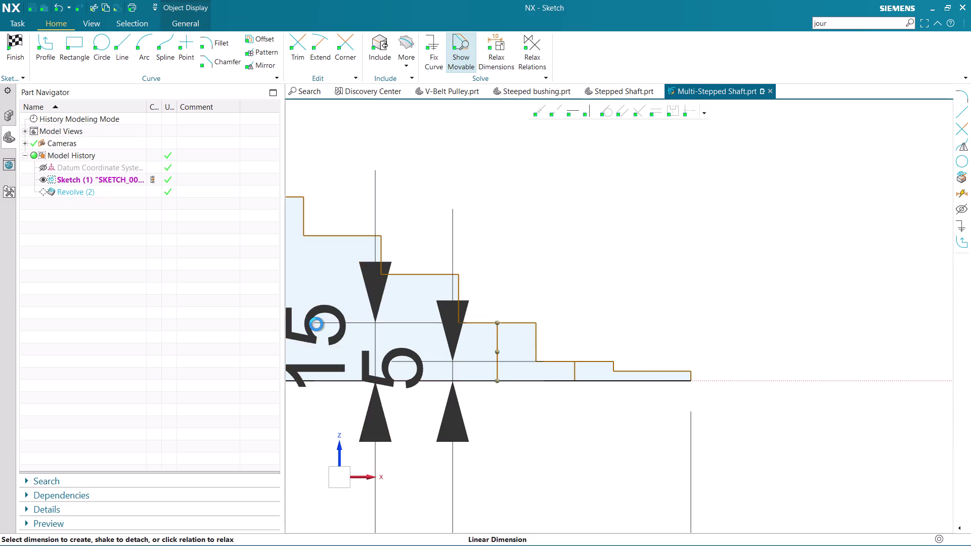
text(1)
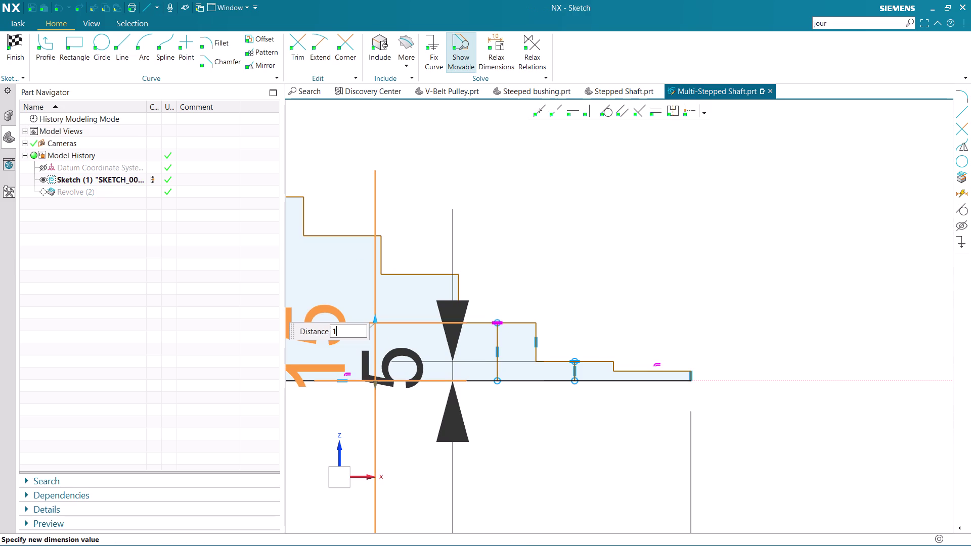
text(0)
key(Return)
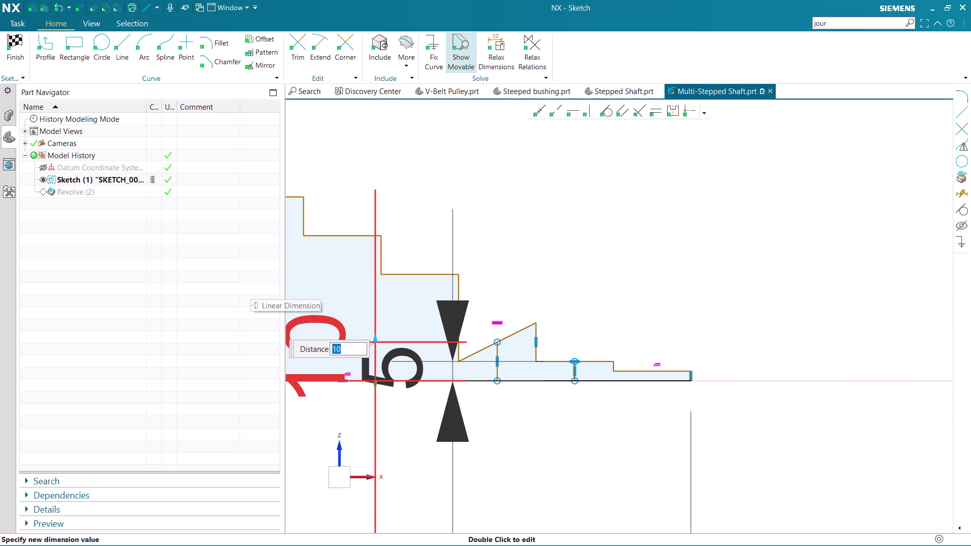
scroll(down, 3)
scroll(up, 3)
scroll(up, 3)
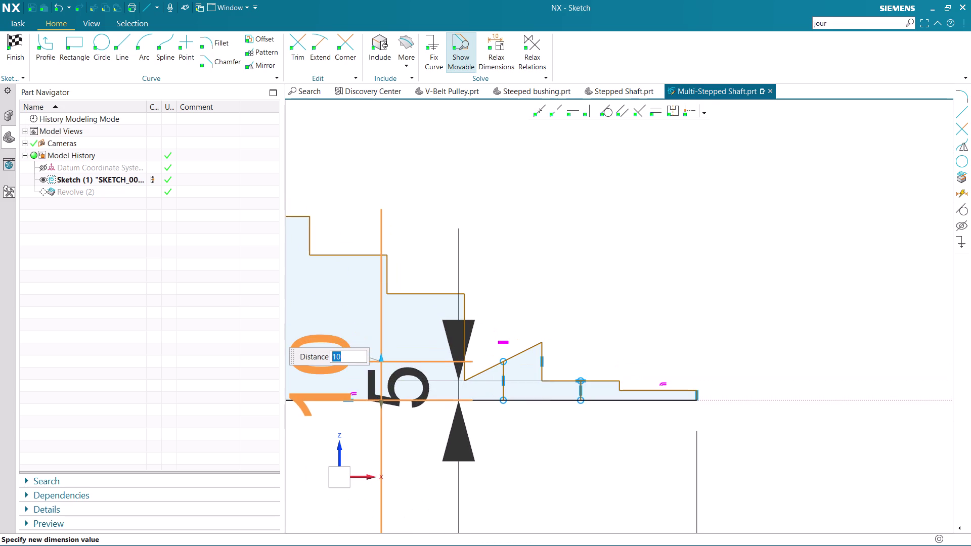
scroll(up, 3)
scroll(down, 3)
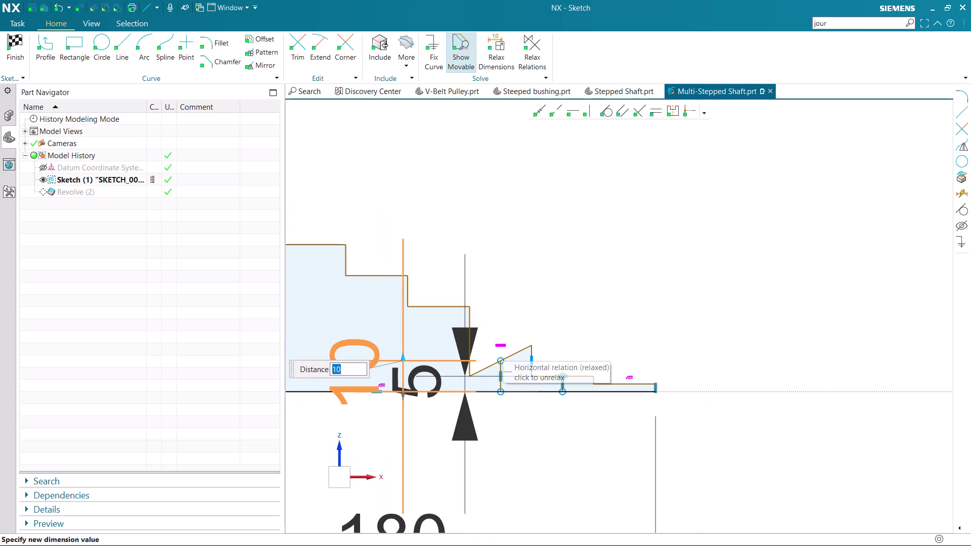
drag(422, 385, 704, 385)
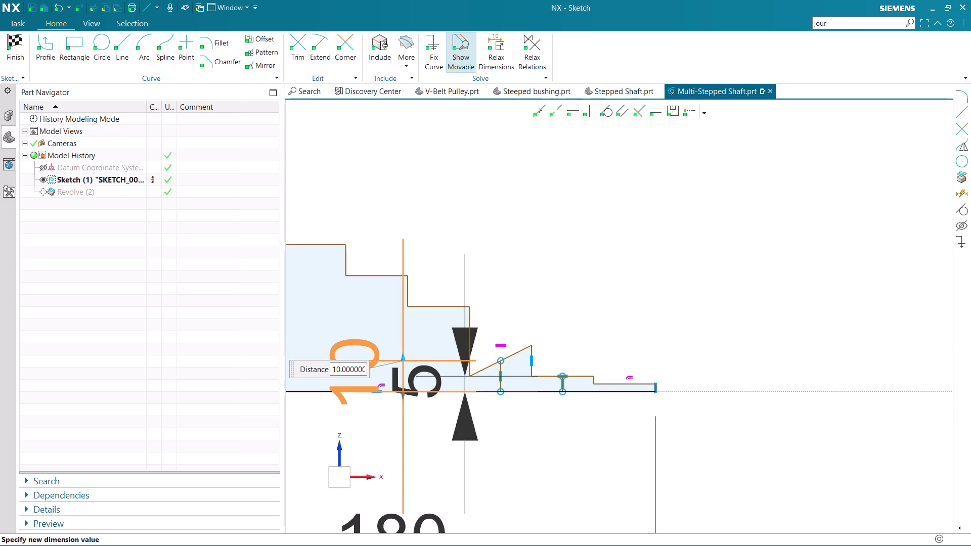
scroll(up, 3)
scroll(down, 3)
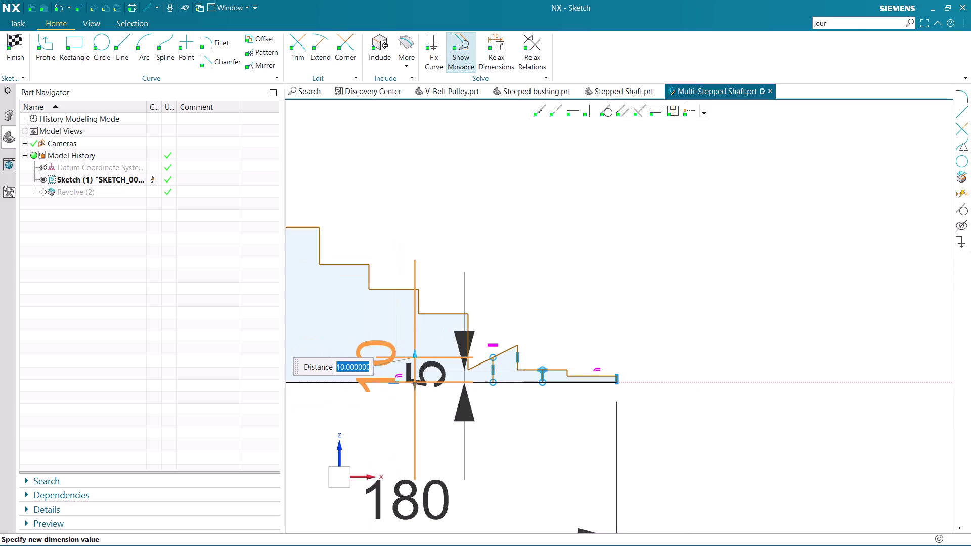
scroll(up, 3)
scroll(up, 3)
scroll(up, 3)
double_click(529, 337)
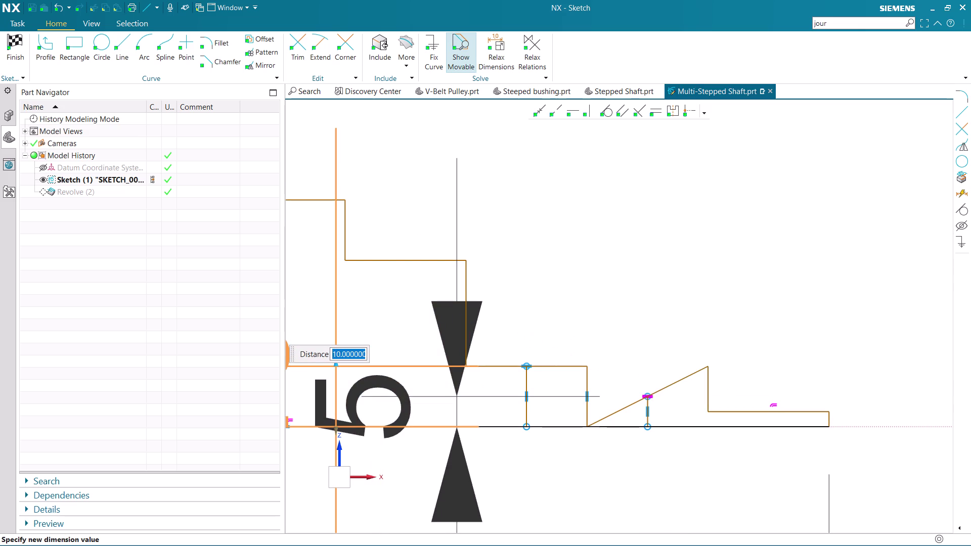
scroll(down, 3)
double_click(610, 375)
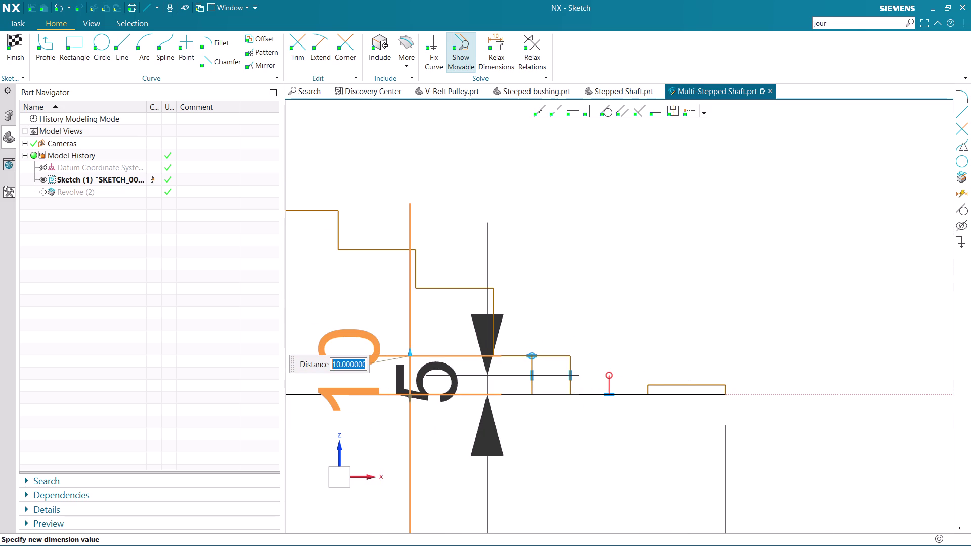
scroll(up, 3)
scroll(down, 3)
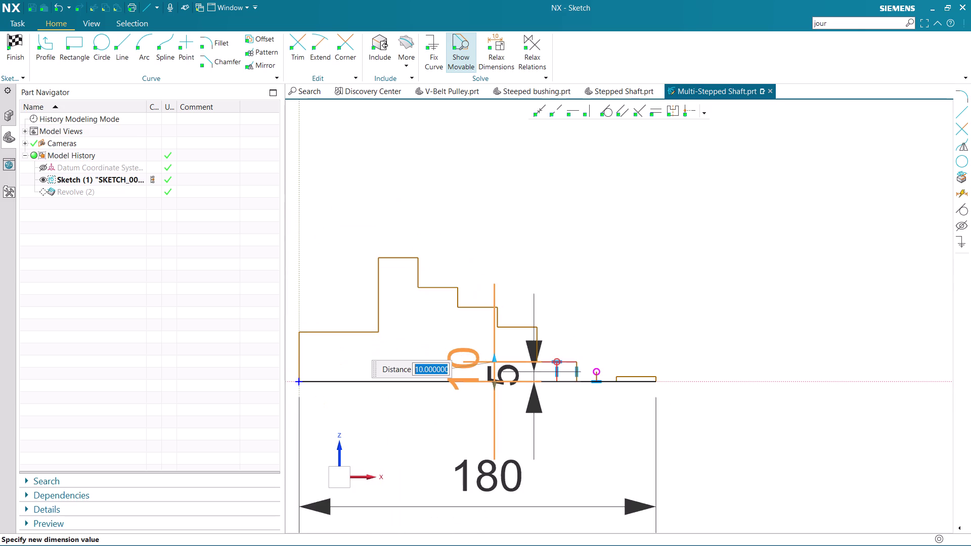
key(ctrl+z)
key(ctrl+z)
key(ctrl+z)
key(ctrl+z)
key(ctrl+z)
click(584, 285)
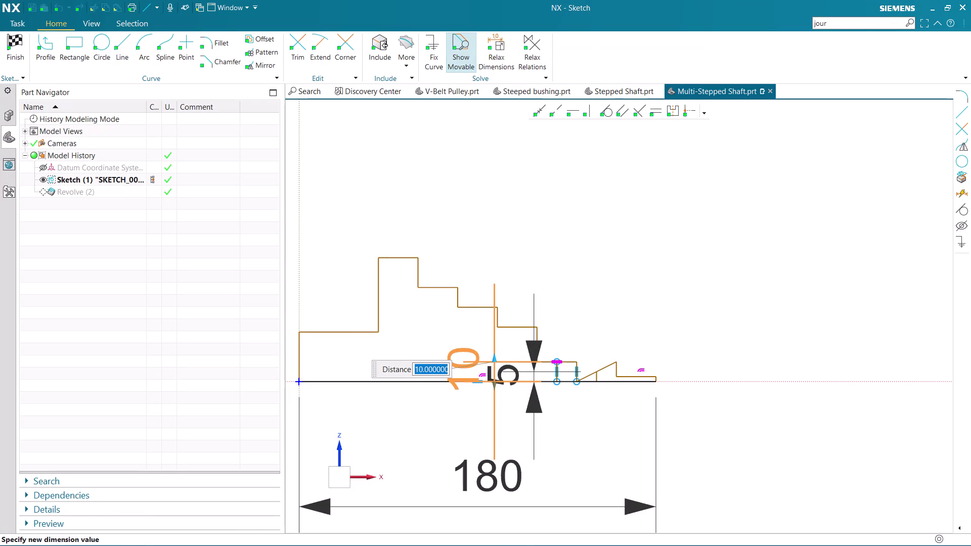
key(Escape)
key(Escape)
key(ctrl+z)
key(ctrl+z)
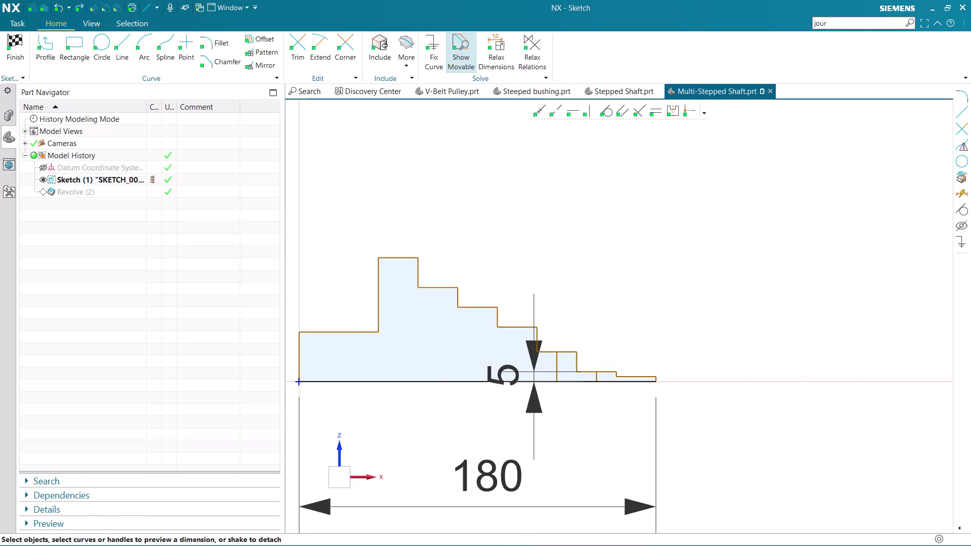
key(ctrl+z)
key(ctrl+z)
key(ctrl+z)
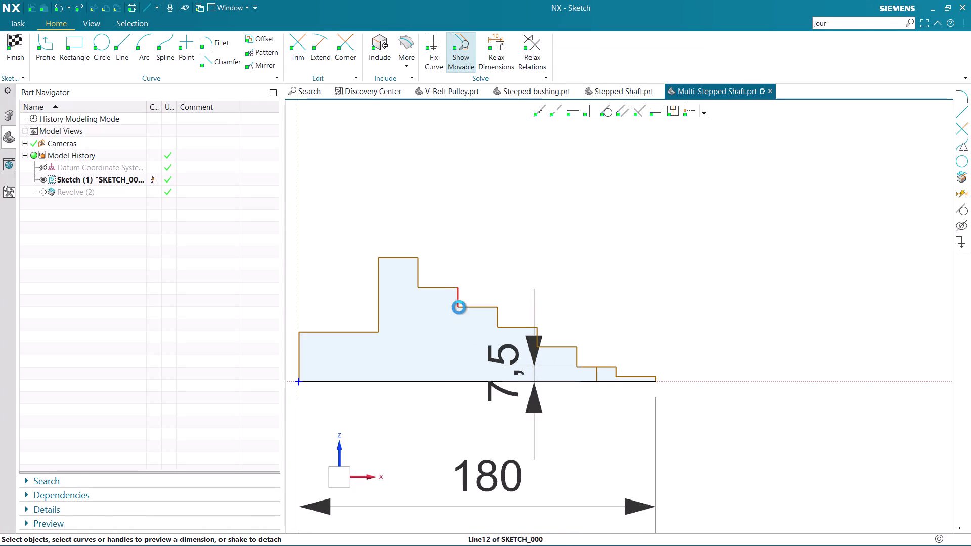
Delete the large step's top line and the stepped lines toward the small end.
click(407, 255)
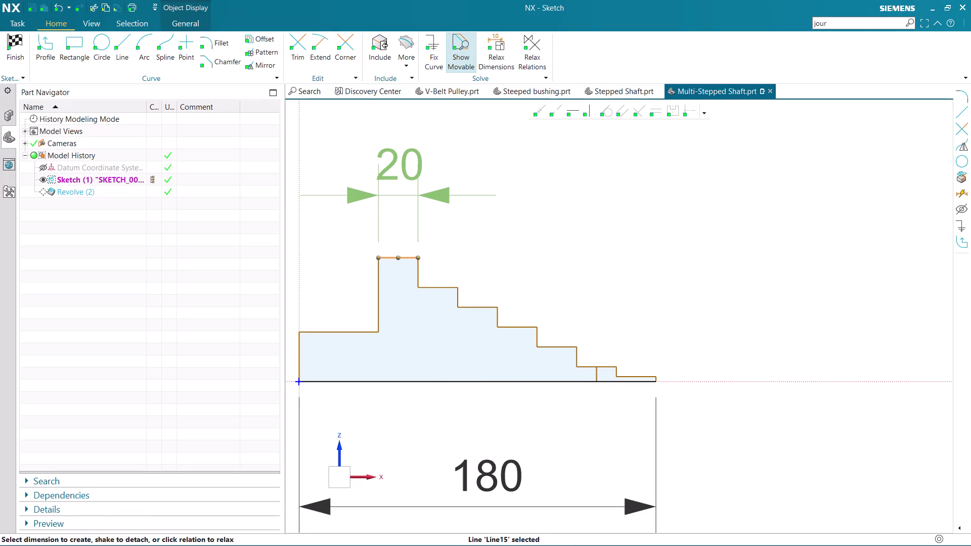
key(Delete)
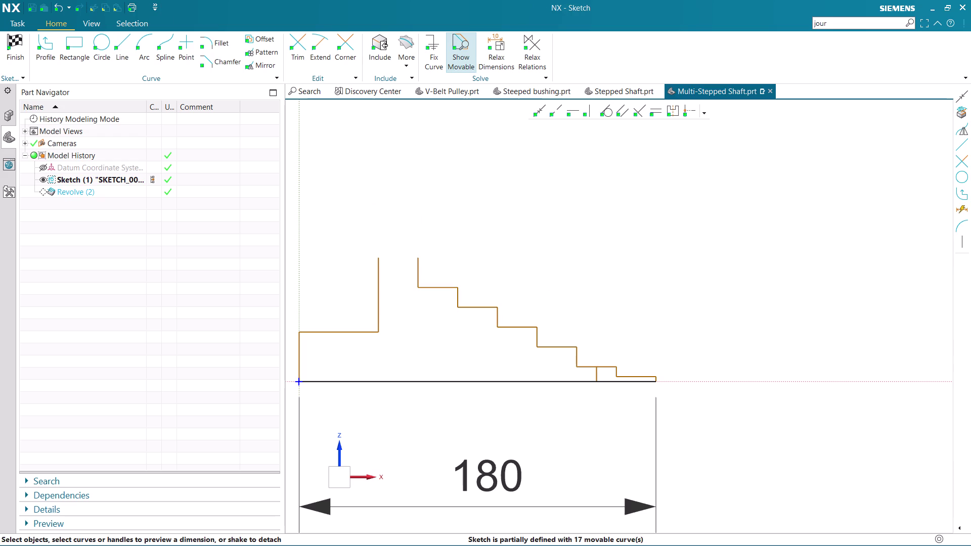
drag(410, 255, 580, 350)
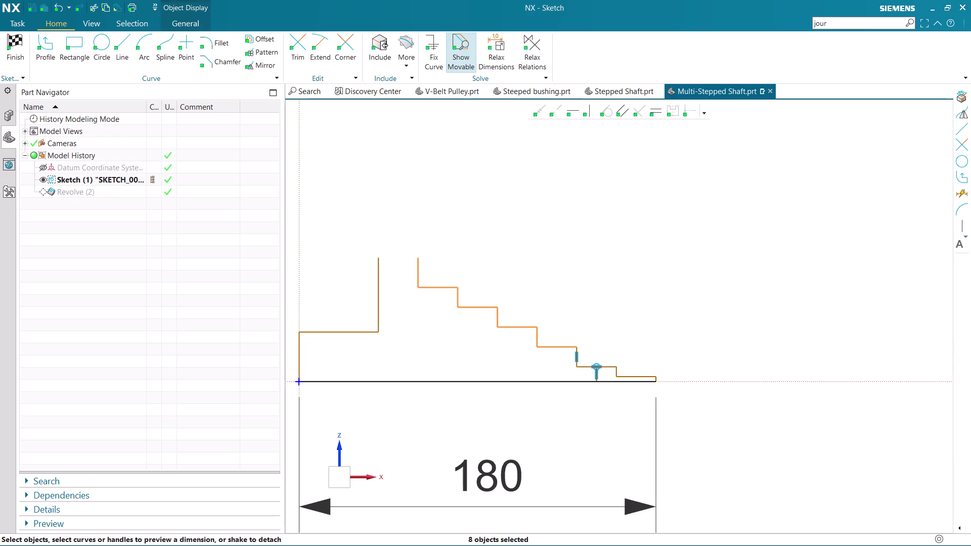
key(Delete)
drag(556, 336, 628, 372)
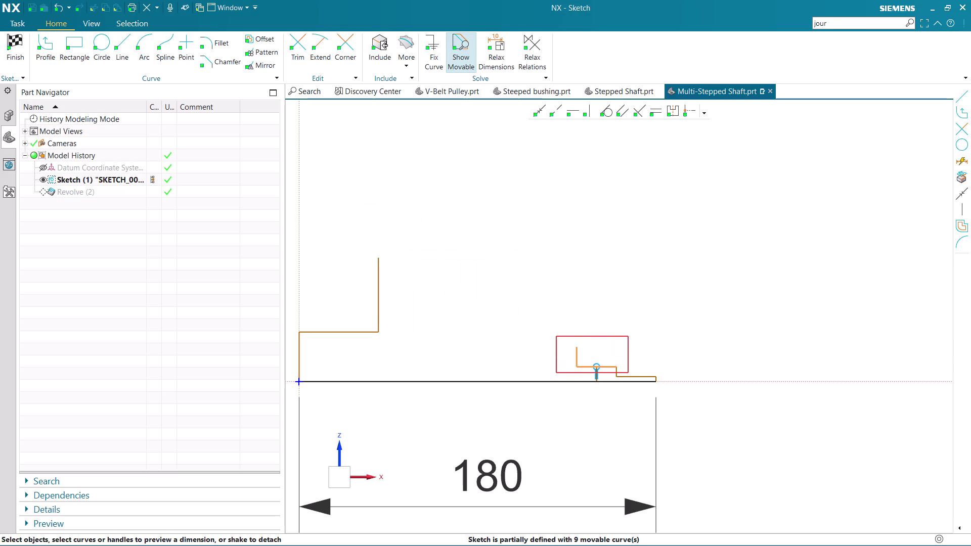
key(Delete)
Delete the leftover short profile lines and the remaining vertical line.
click(598, 370)
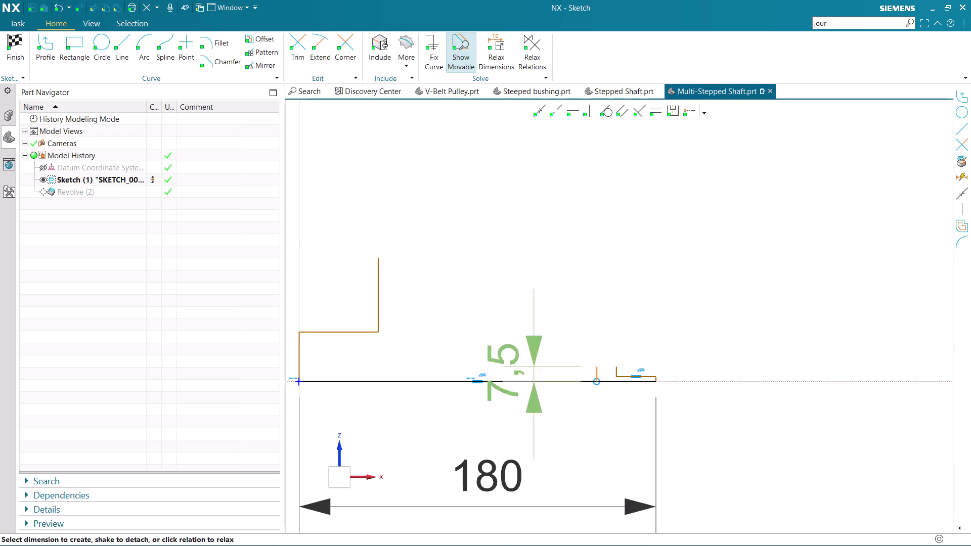
key(Delete)
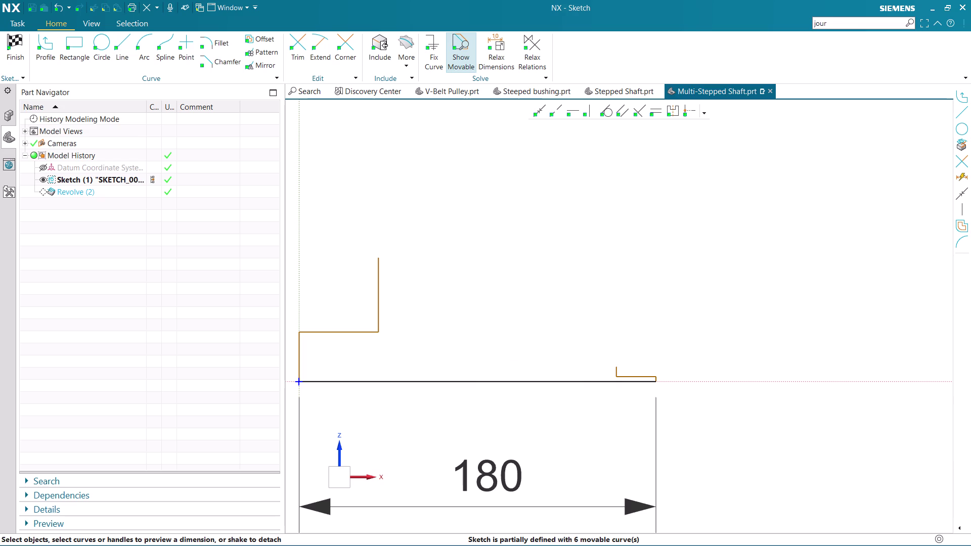
click(616, 366)
key(Delete)
click(378, 293)
key(Delete)
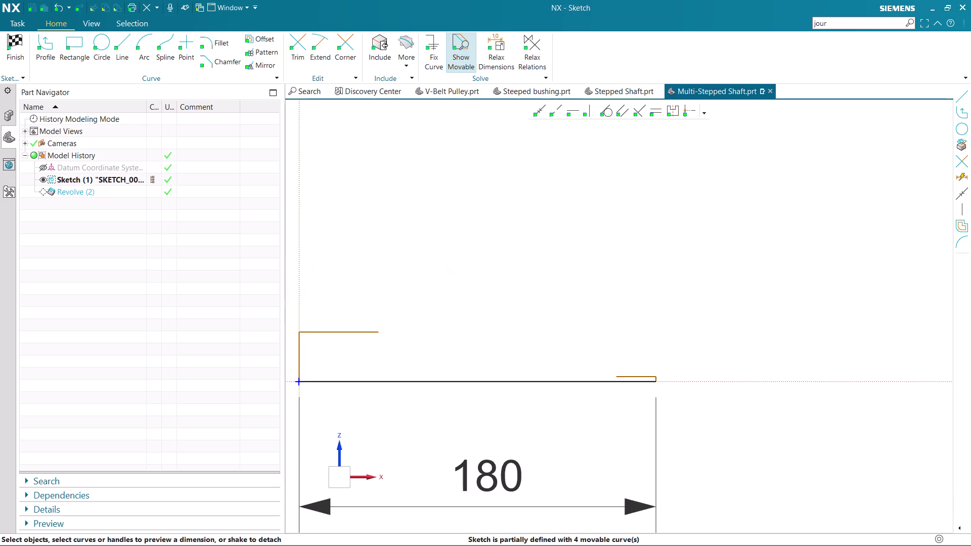
click(51, 57)
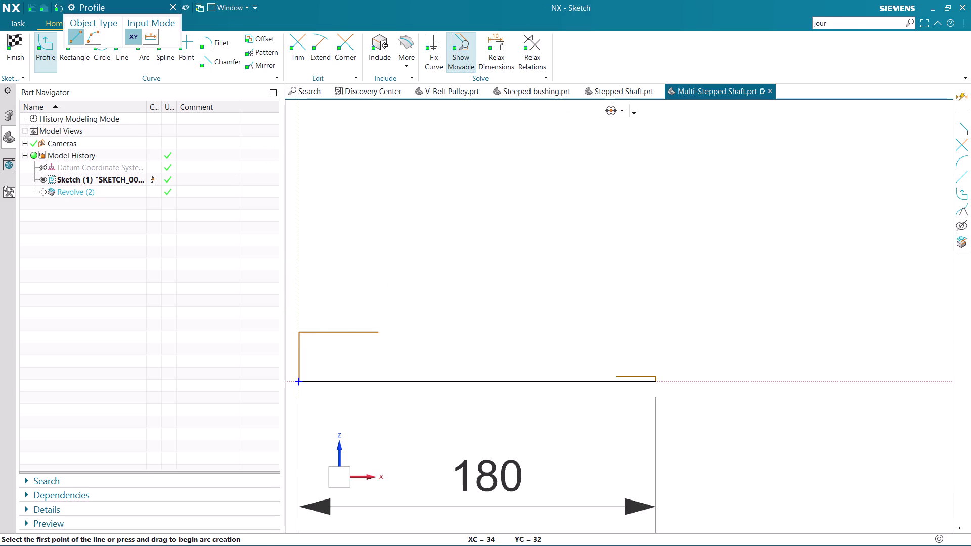
Start the profile with a 15 mm vertical edge and a 20 mm horizontal segment.
scroll(up, 3)
click(384, 341)
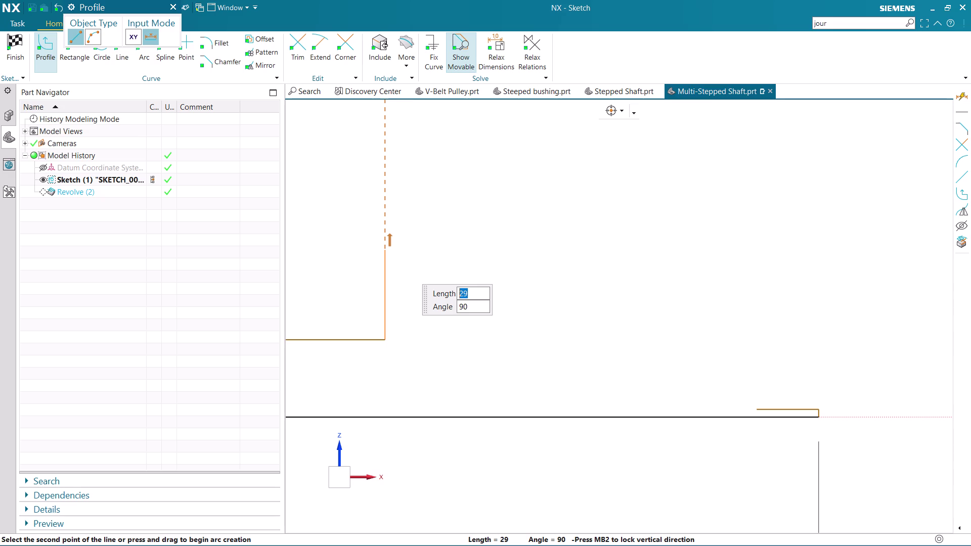
key(1)
key(5)
key(Return)
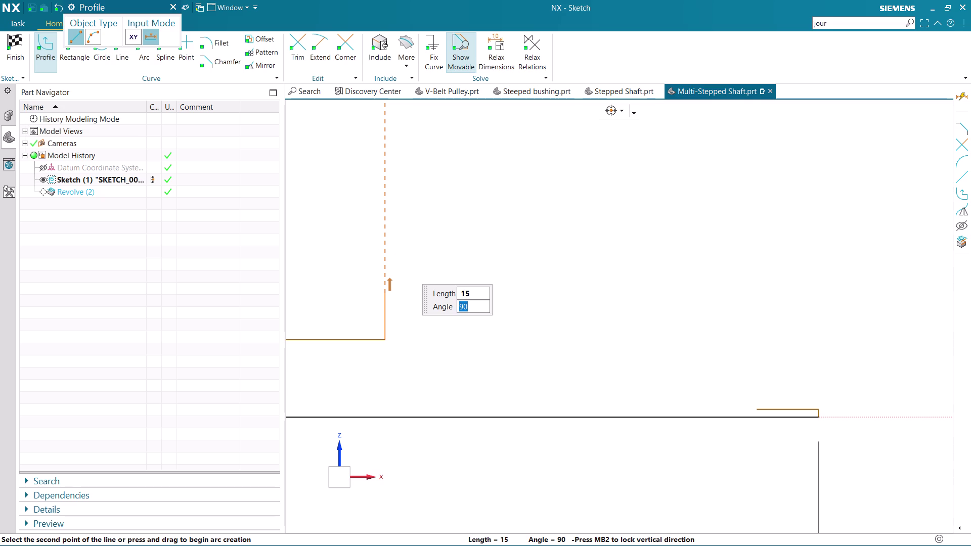
key(Return)
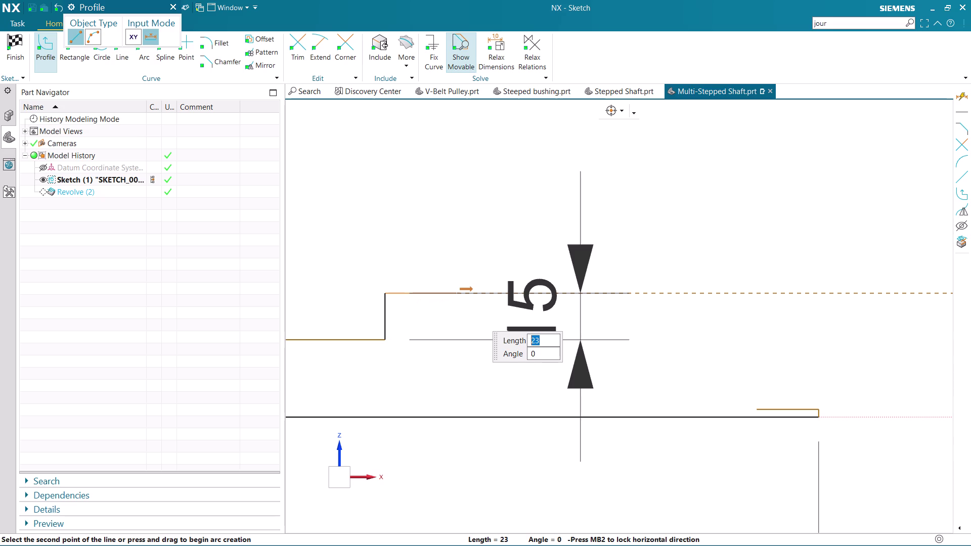
text(2)
text(0)
key(Return)
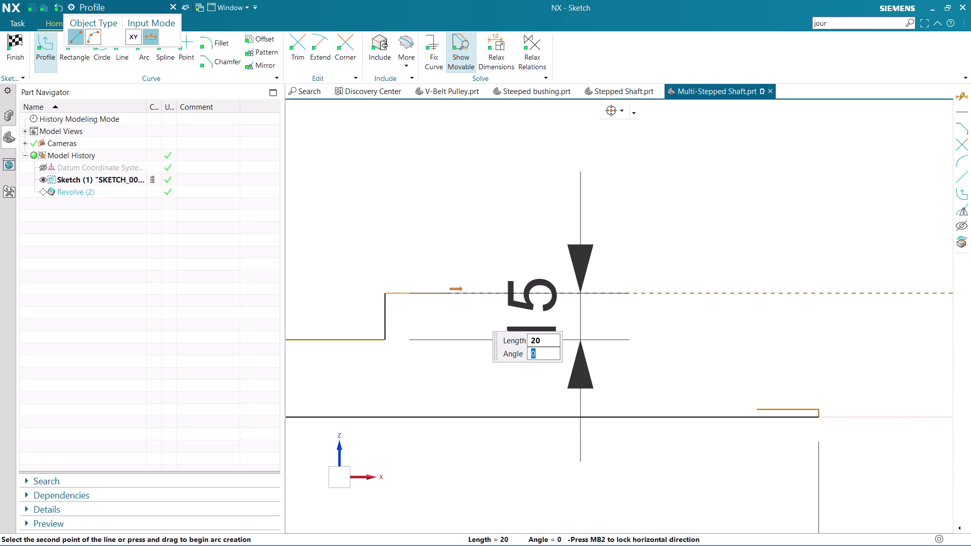
key(Return)
scroll(down, 3)
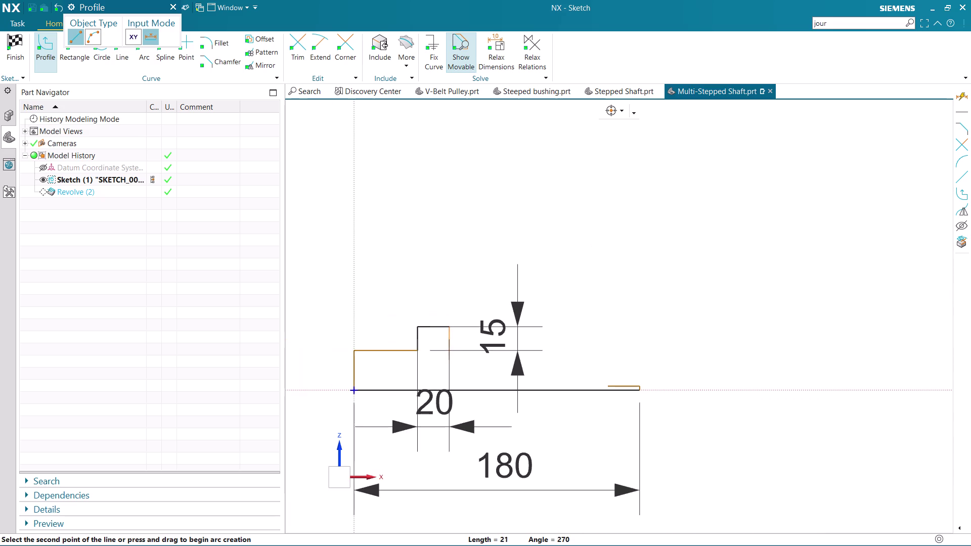
scroll(up, 3)
scroll(up, 3)
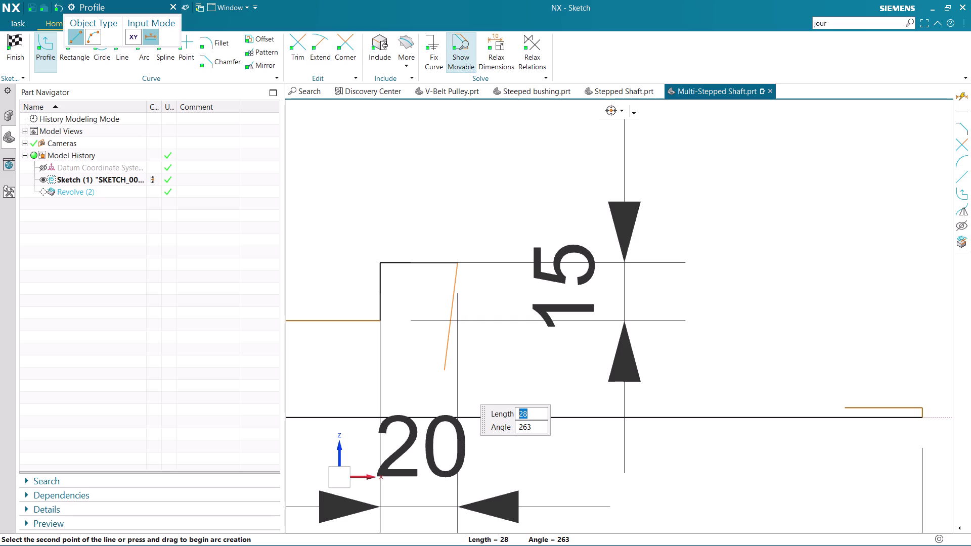
Add a 20 mm step, a 5 mm drop and another 20 mm step.
click(455, 325)
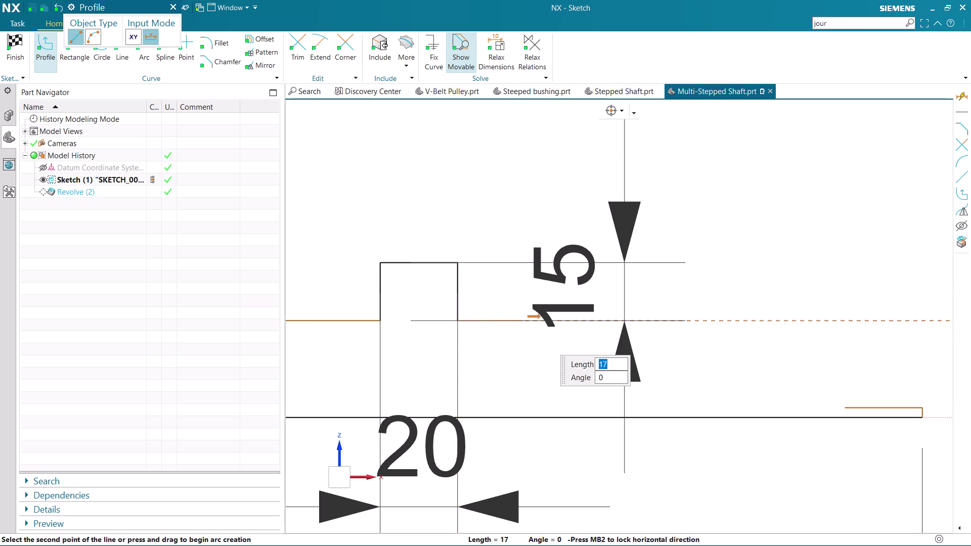
text(20)
key(Return)
key(Return)
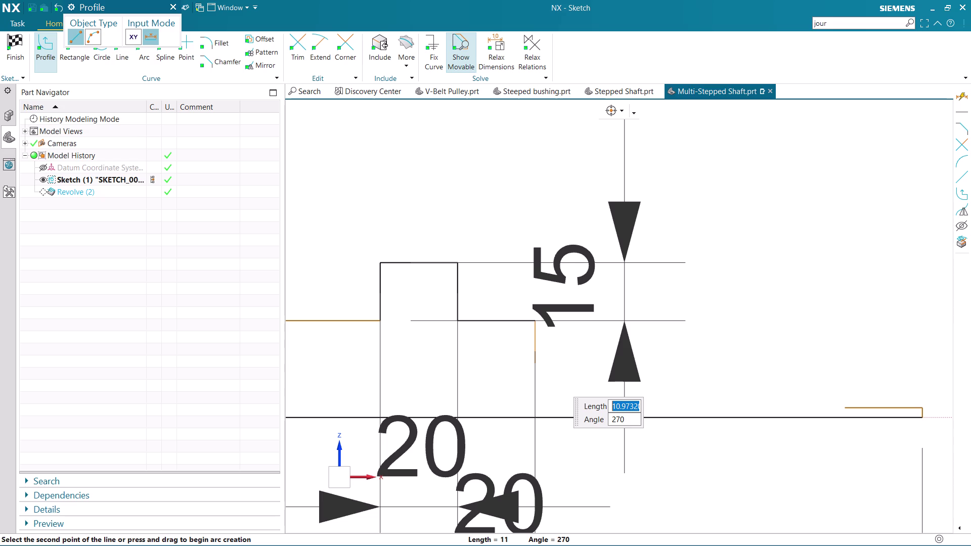
key(5)
key(Return)
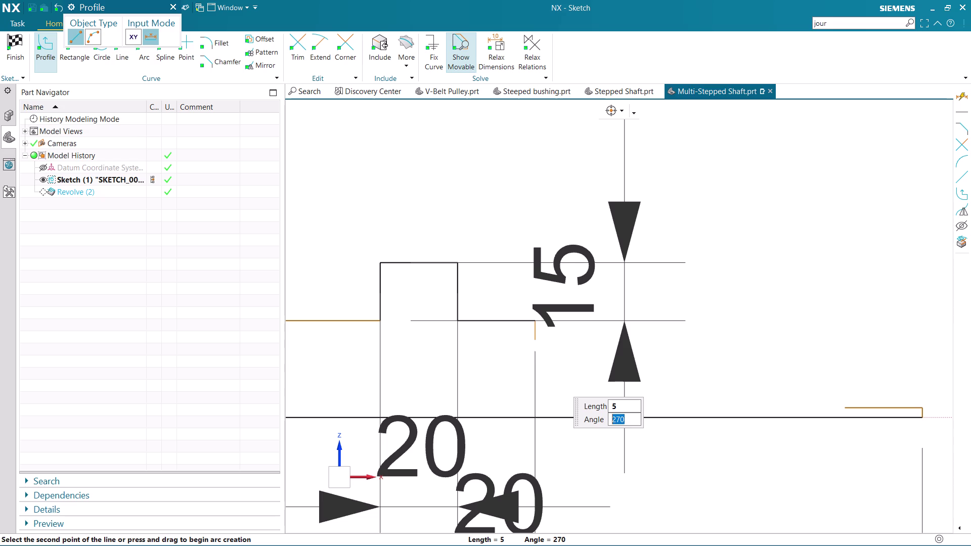
key(Return)
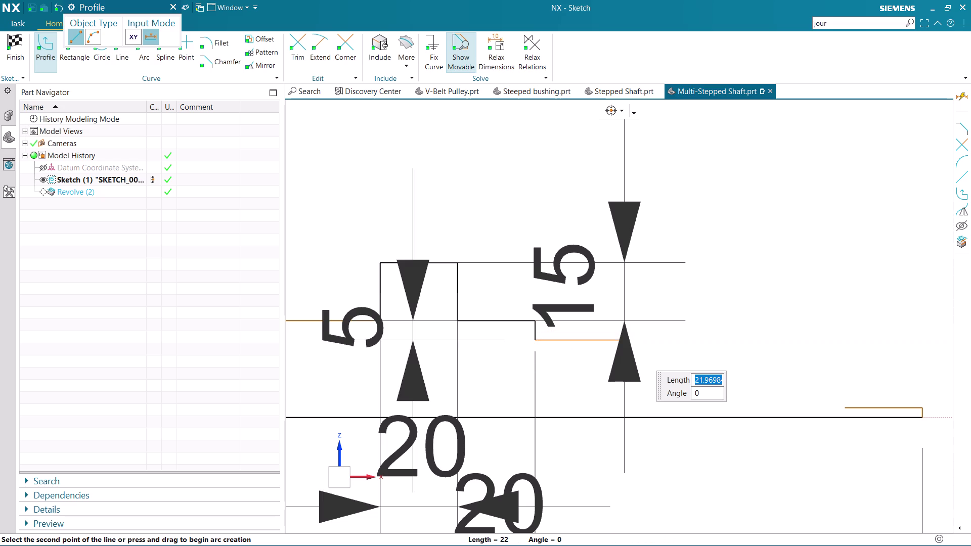
text(20)
key(Return)
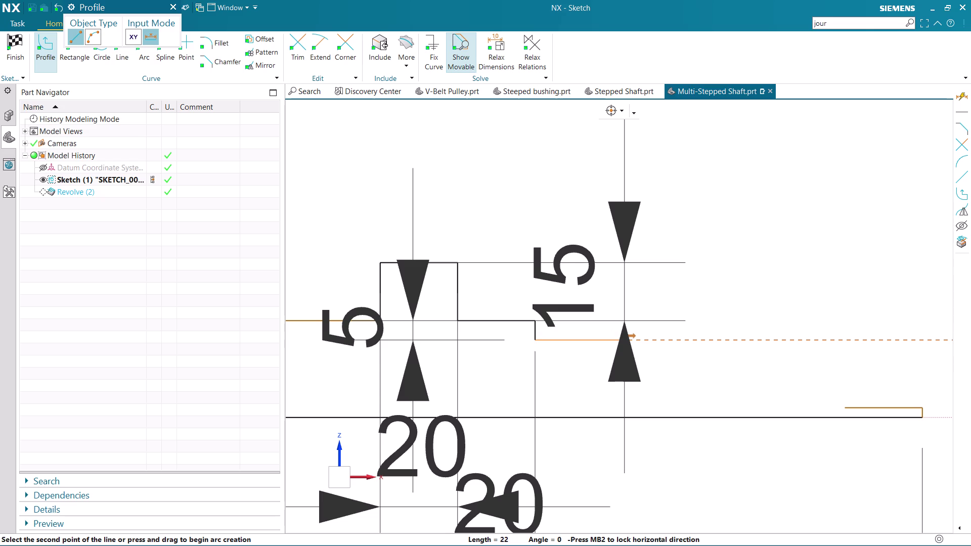
key(Return)
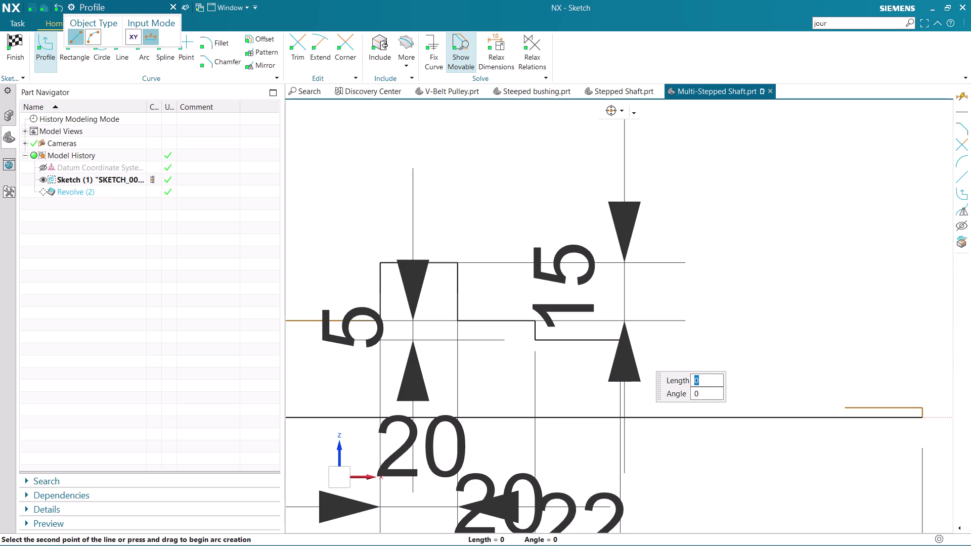
key(ctrl+z)
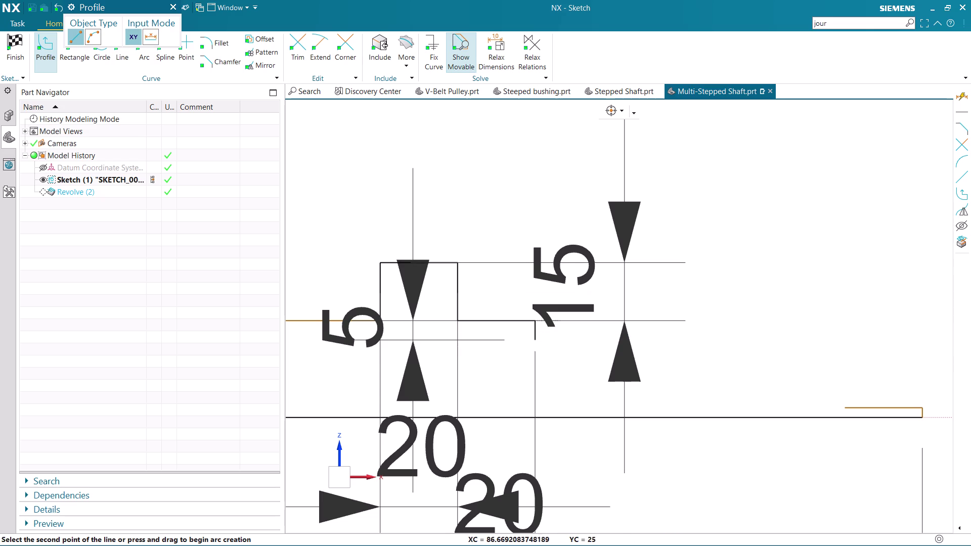
click(536, 339)
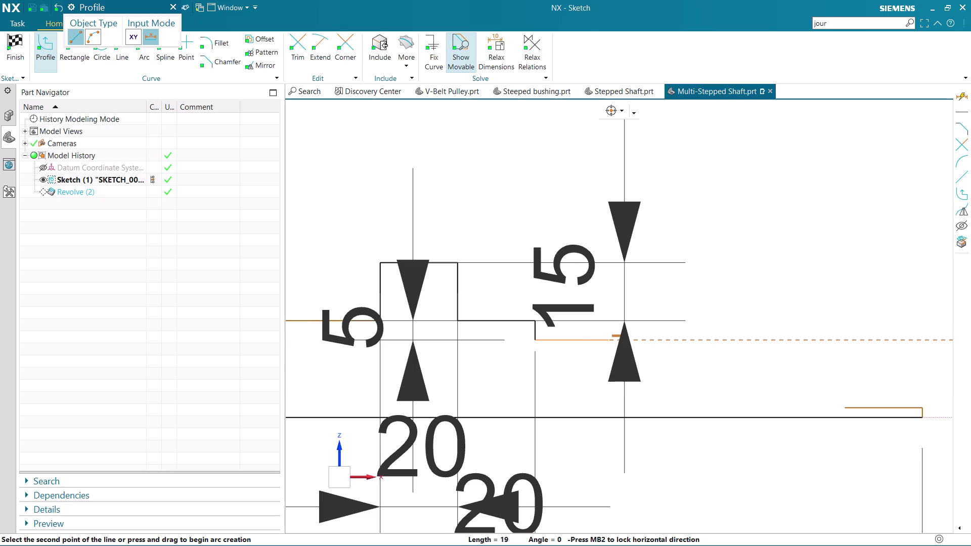
Add two more 20 mm steps, each followed by a 5 mm drop.
text(20)
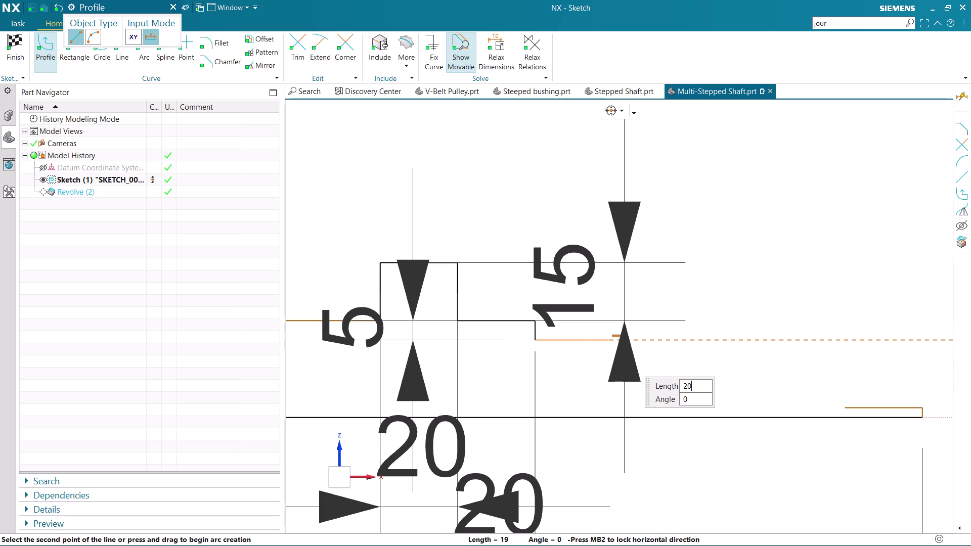
key(Return)
key(Return)
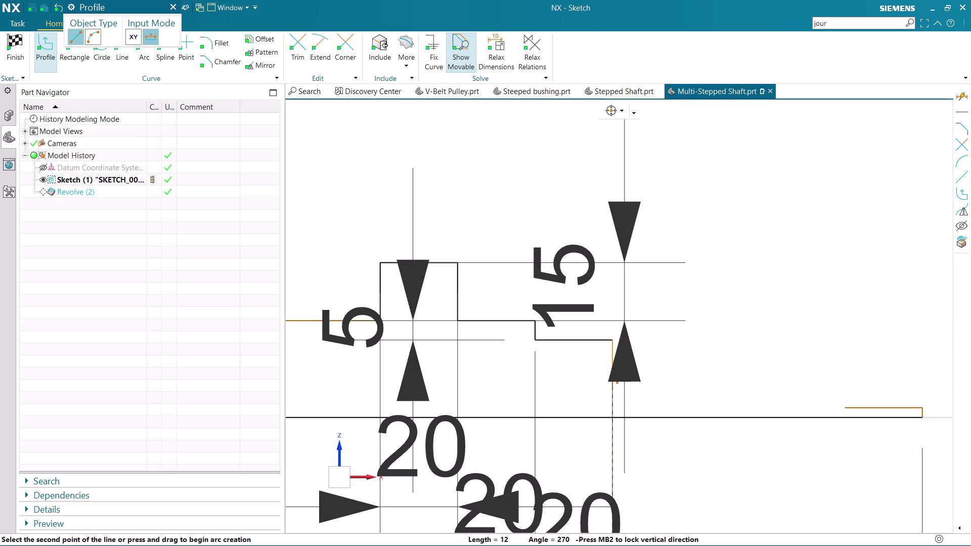
key(5)
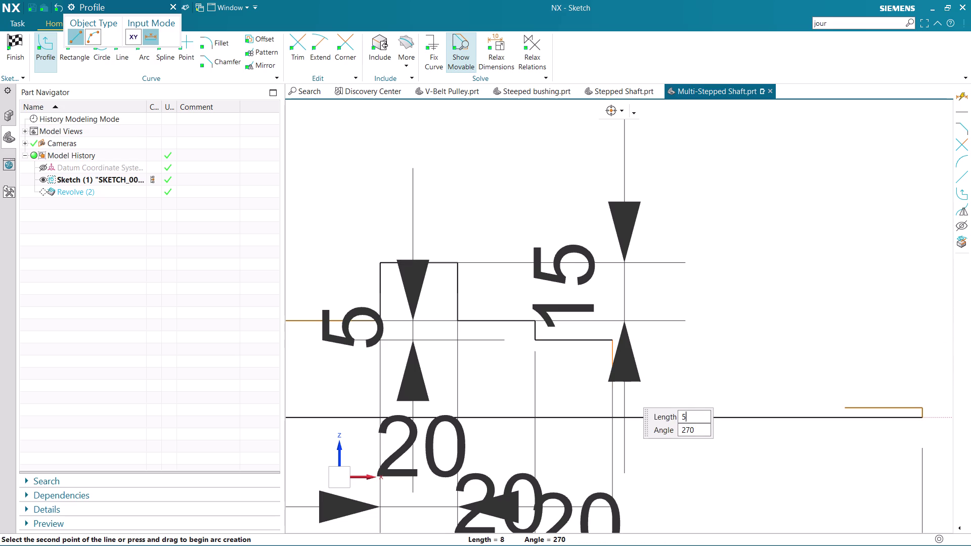
key(Return)
key(Return)
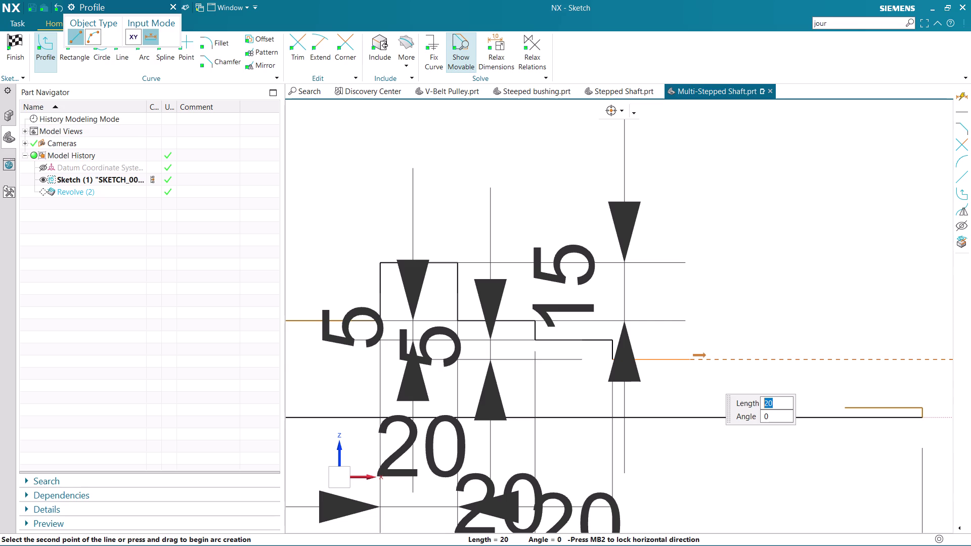
text(20)
key(Return)
key(Return)
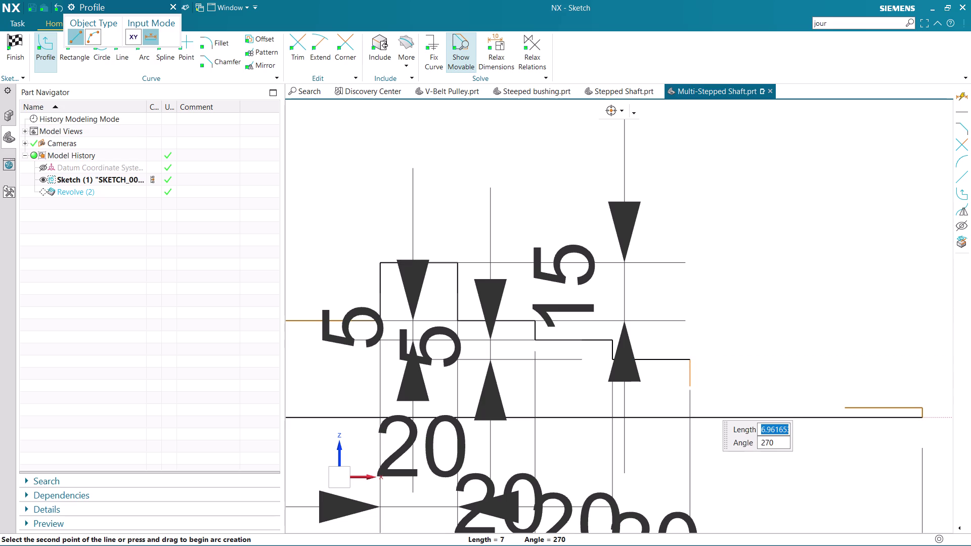
key(5)
key(Return)
key(Return)
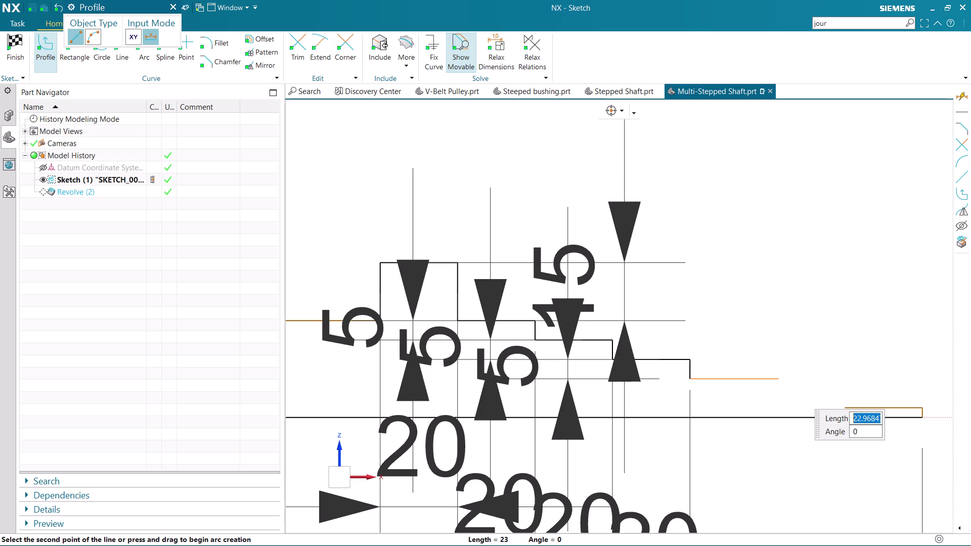
Add a 20 mm step, 5 mm drop and final 20 mm step joined to the end line.
text(20)
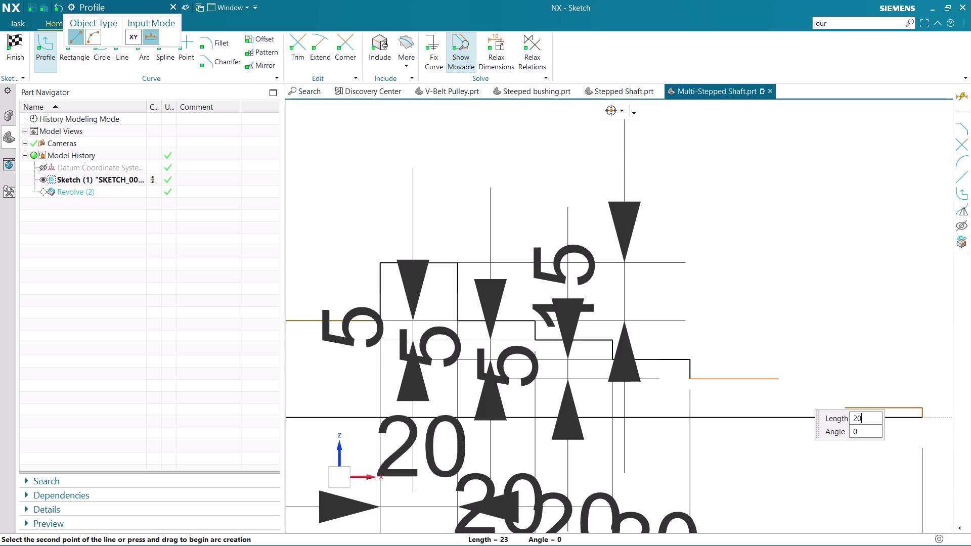
key(Return)
key(Return)
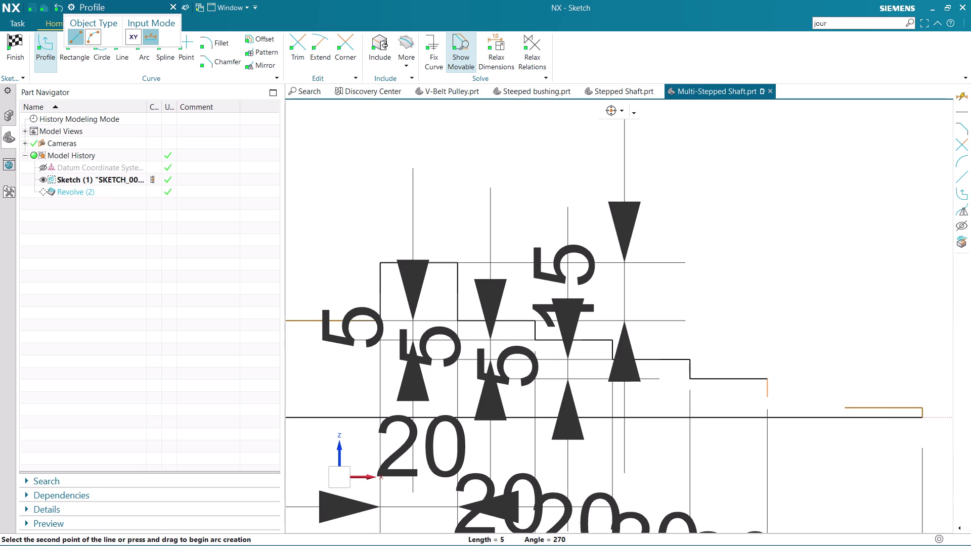
key(5)
key(Return)
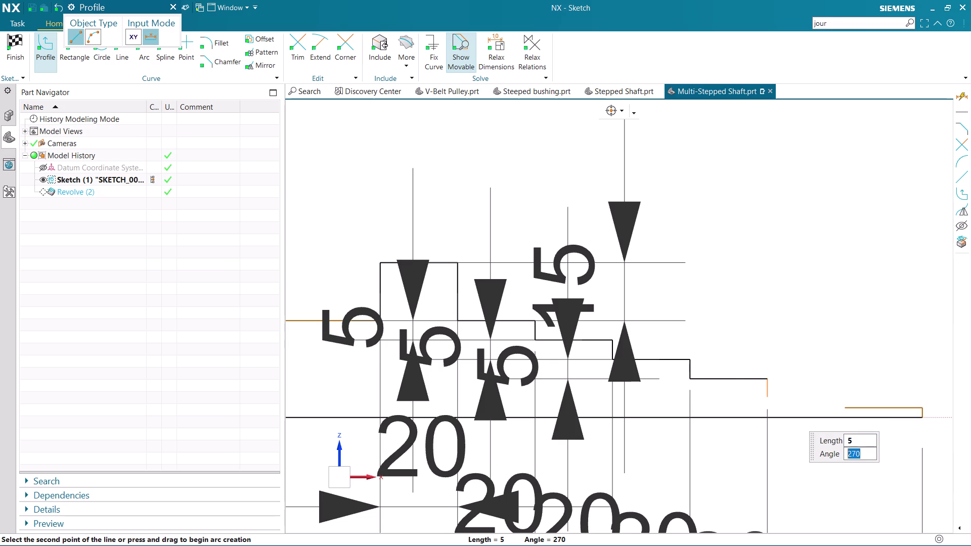
key(Return)
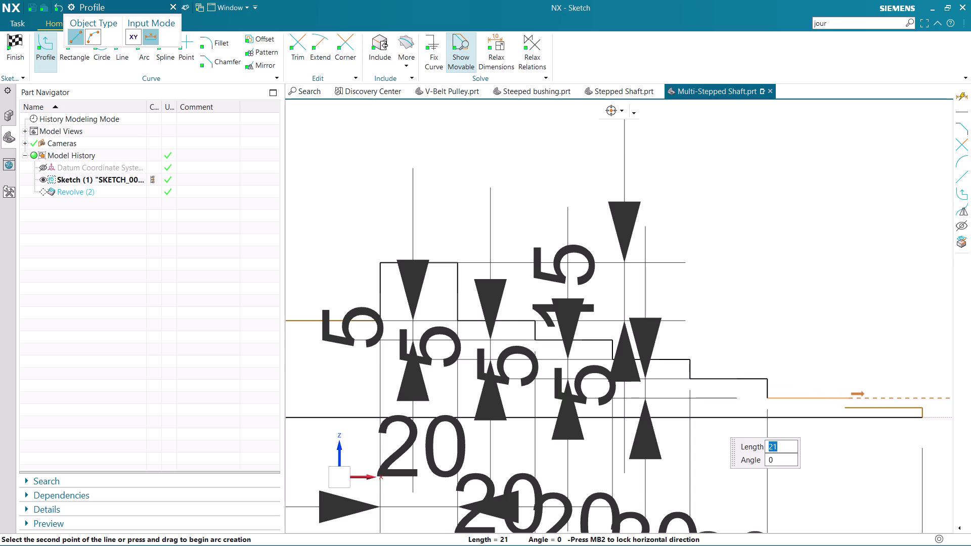
text(20)
key(Return)
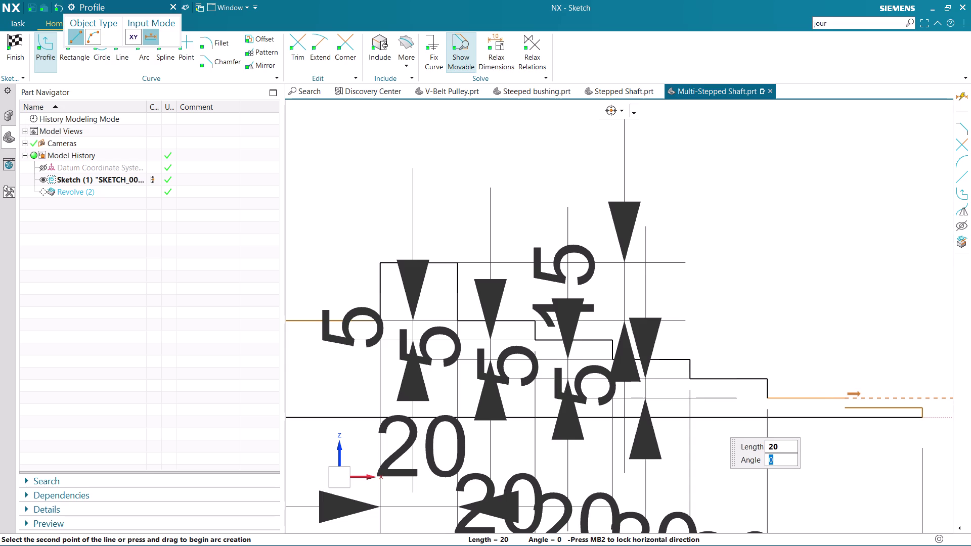
key(Return)
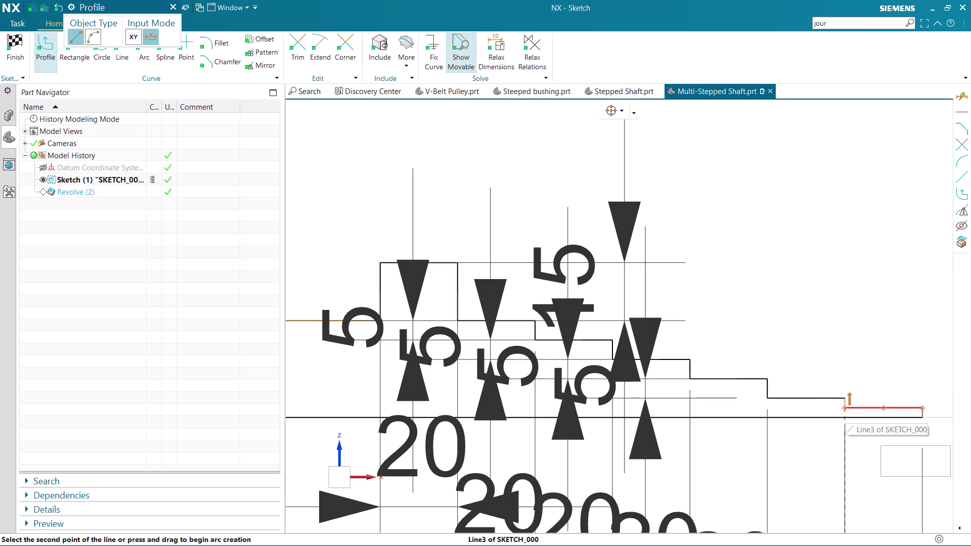
click(845, 408)
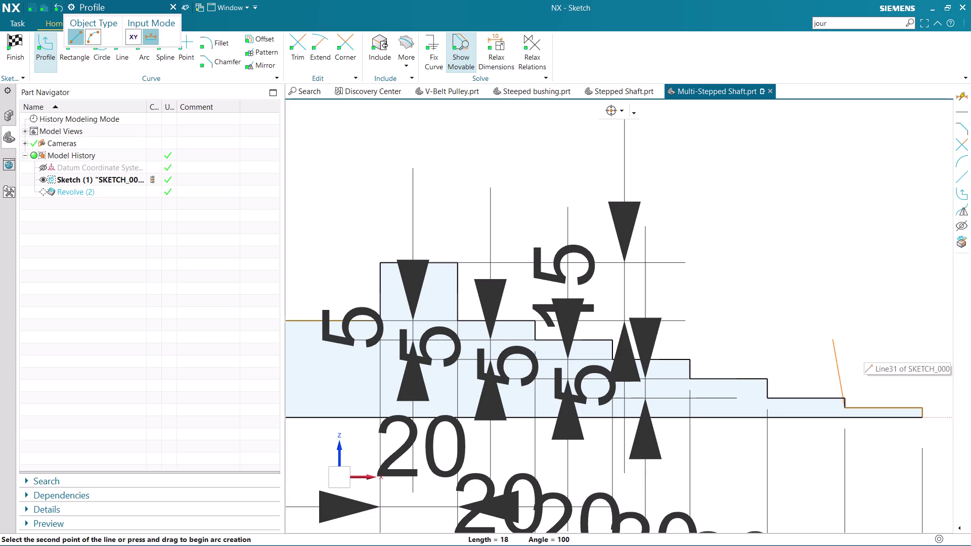
key(Escape)
scroll(down, 3)
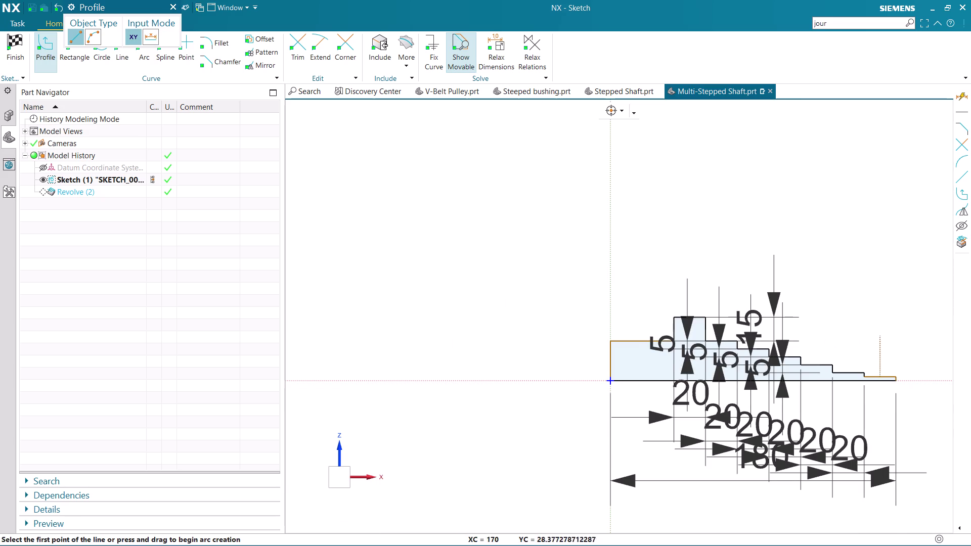
Exit the Profile tool and settle the sketch view.
key(Escape)
scroll(up, 3)
scroll(down, 3)
key(Escape)
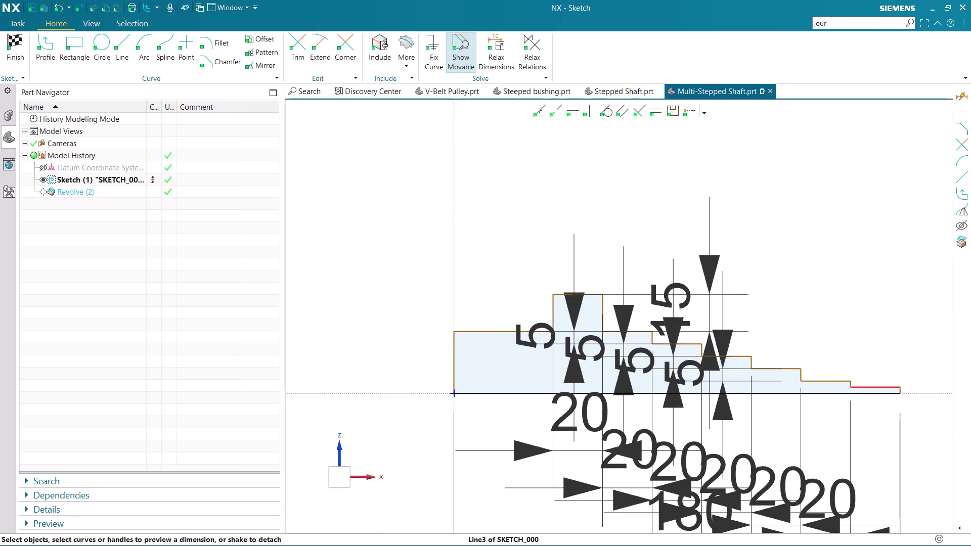
scroll(down, 3)
scroll(up, 3)
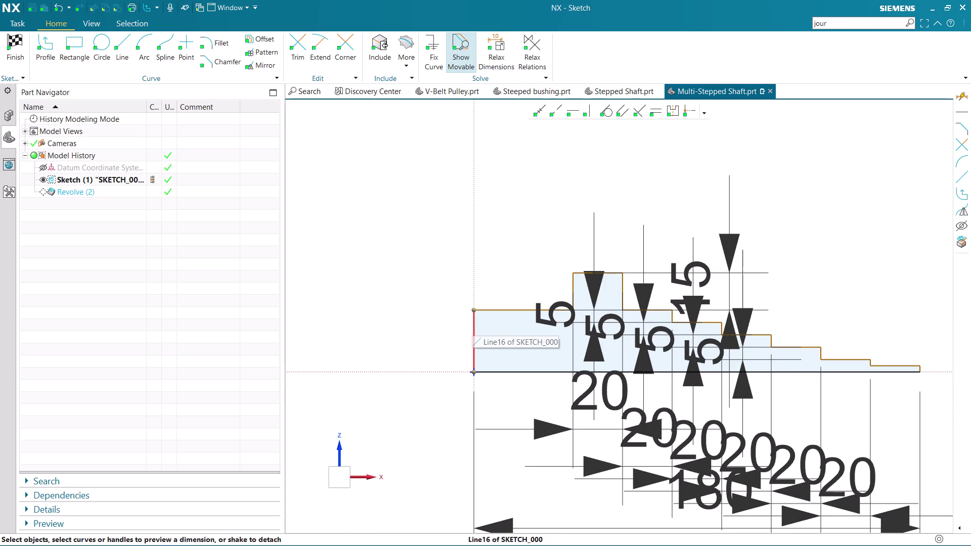
Dimension the left vertical end line with a 25 mm height and close dimensioning.
key(d)
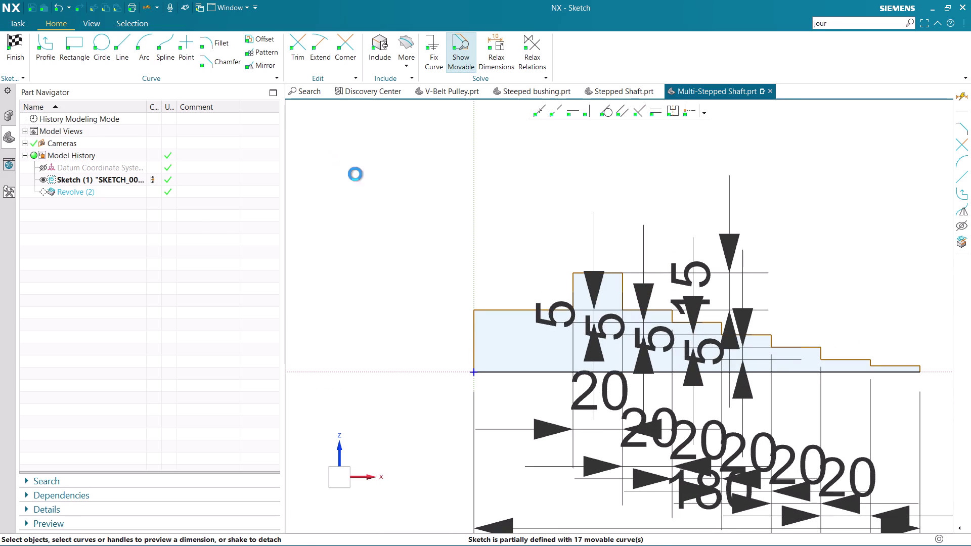
click(474, 335)
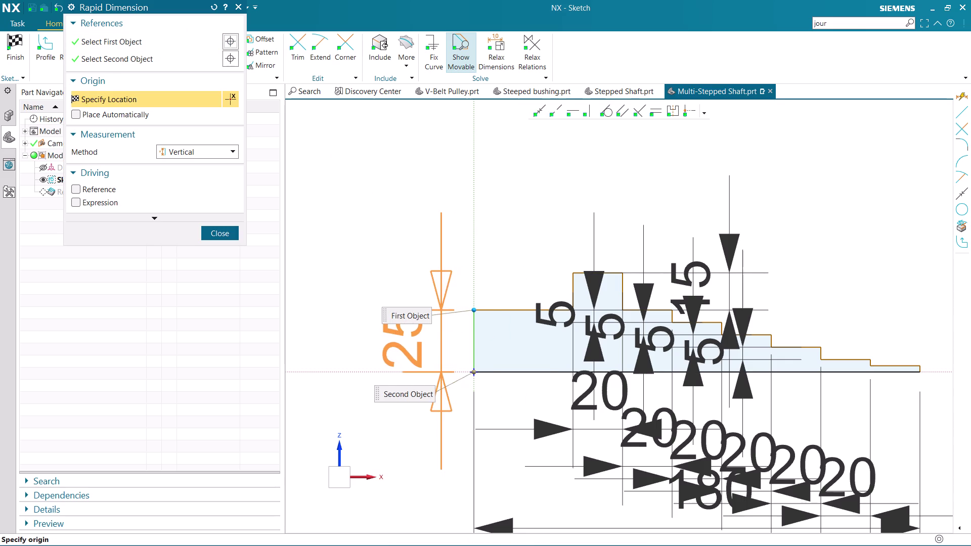
click(402, 329)
scroll(down, 3)
scroll(up, 3)
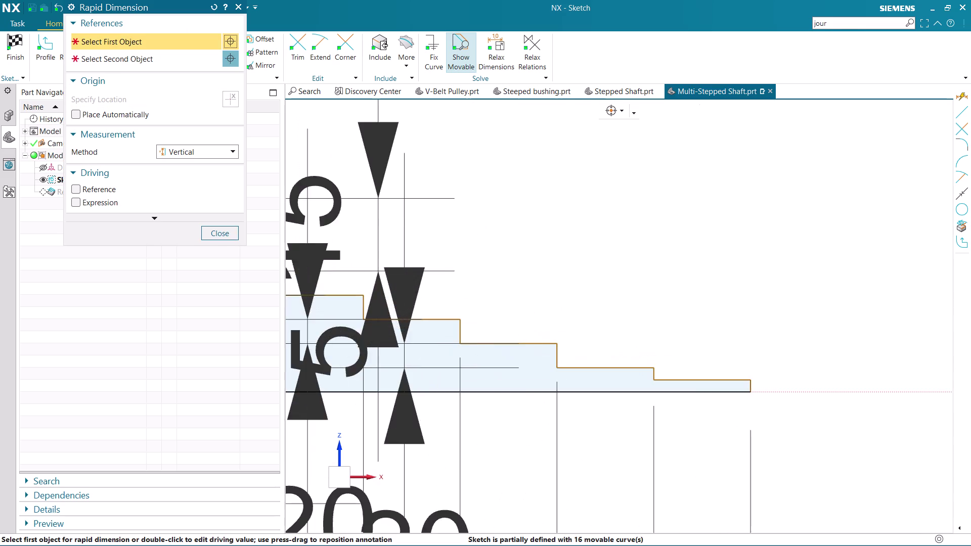
scroll(up, 3)
scroll(up, 3)
scroll(down, 3)
scroll(down, 3)
scroll(up, 3)
scroll(down, 3)
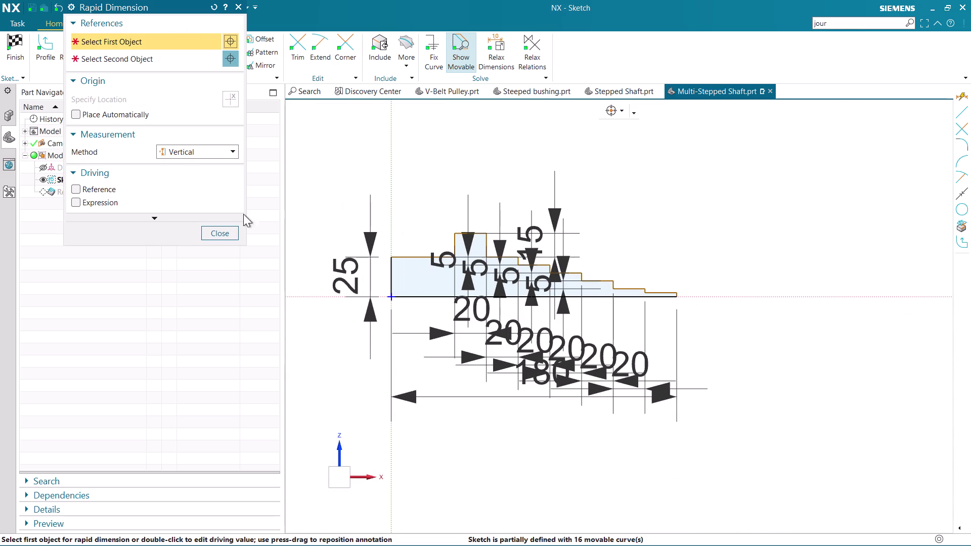
click(214, 227)
scroll(up, 3)
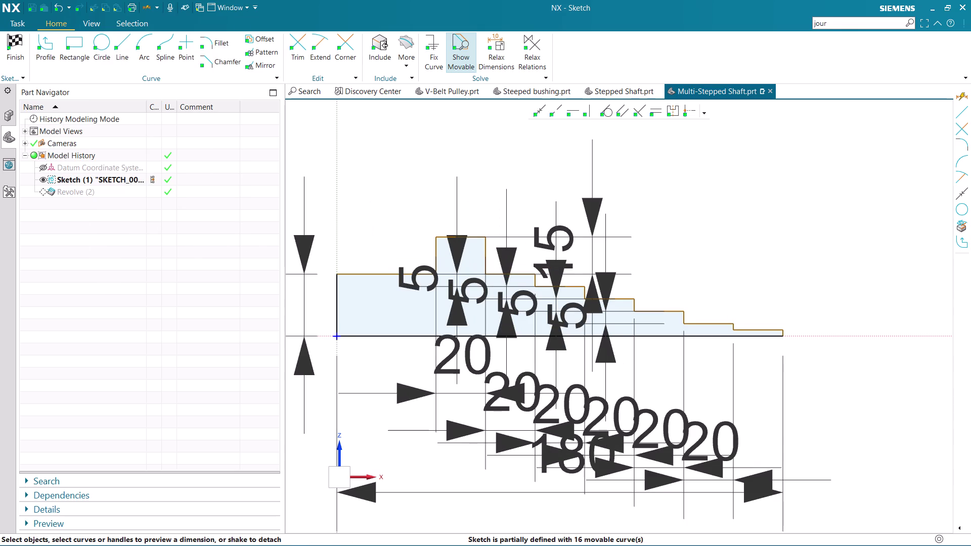
Try finishing the sketch, accept the section-review prompt, and square the view to the sketch.
middle_drag(636, 233, 565, 269)
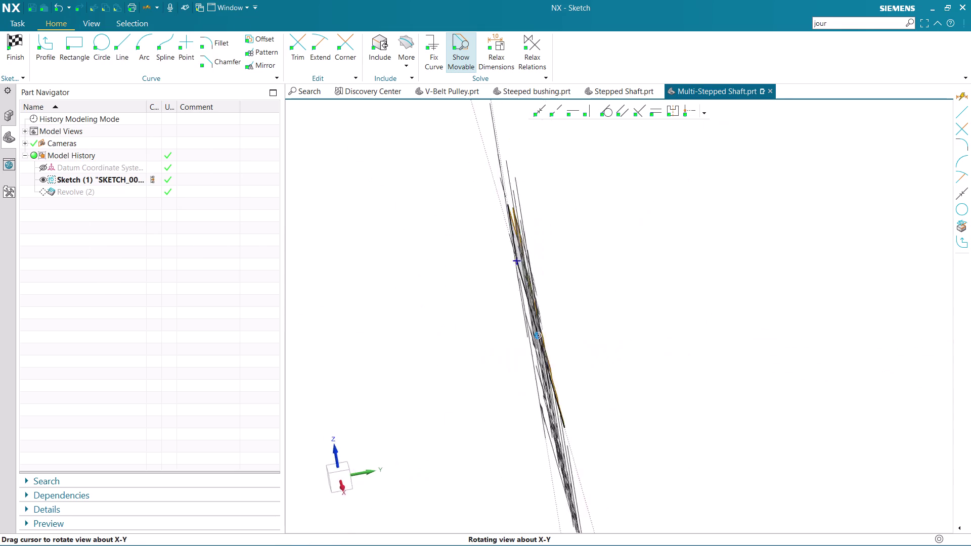
middle_drag(565, 269, 610, 258)
click(10, 40)
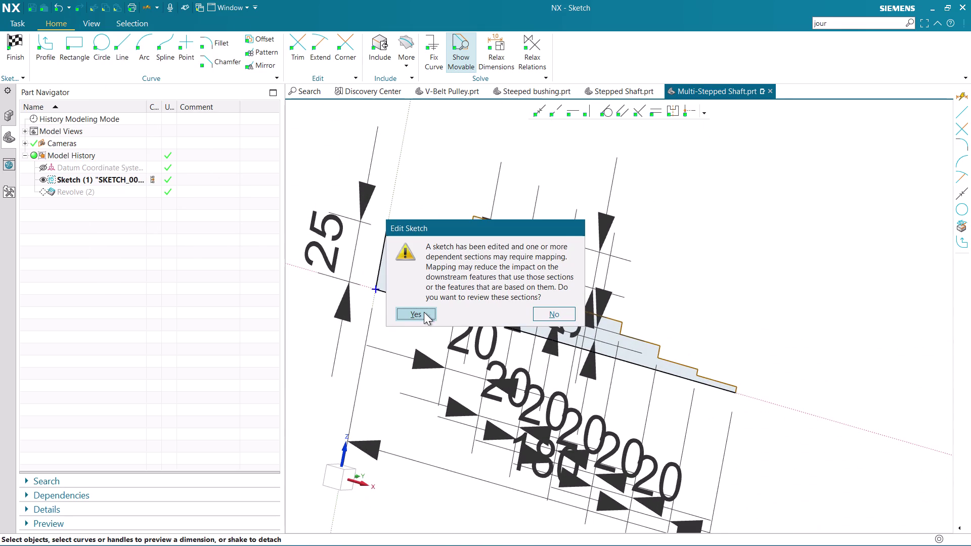
click(424, 312)
click(229, 186)
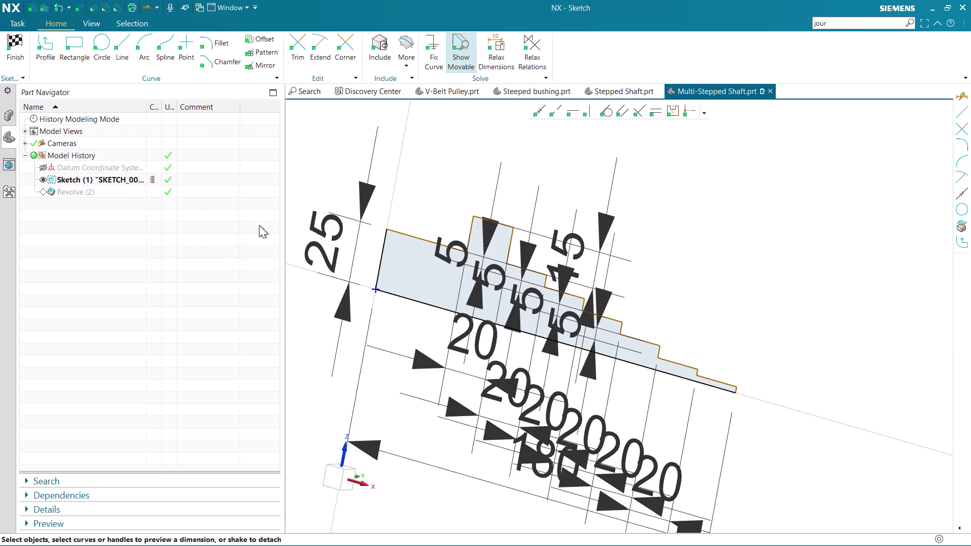
click(338, 482)
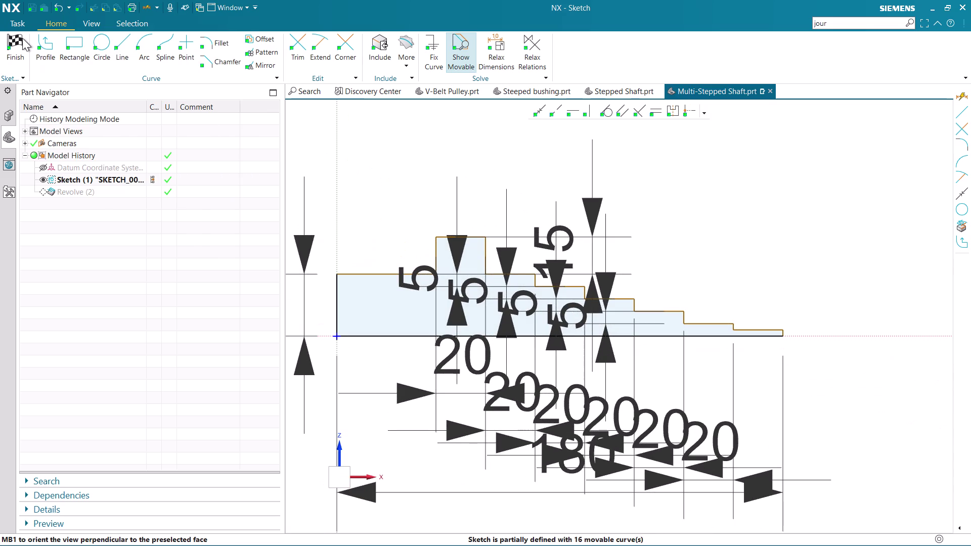
Retry finishing the sketch twice, each time cancelling Edit Defining Section.
click(23, 38)
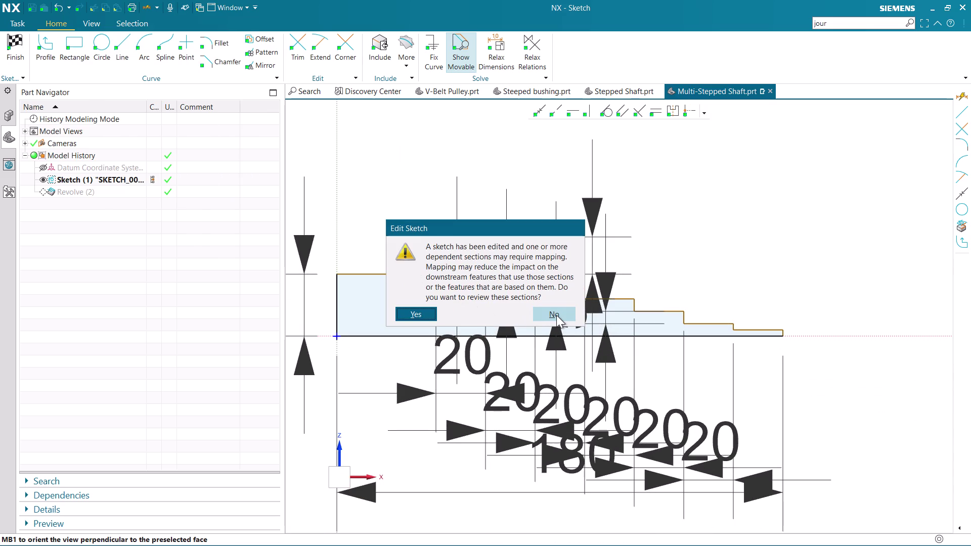
click(428, 310)
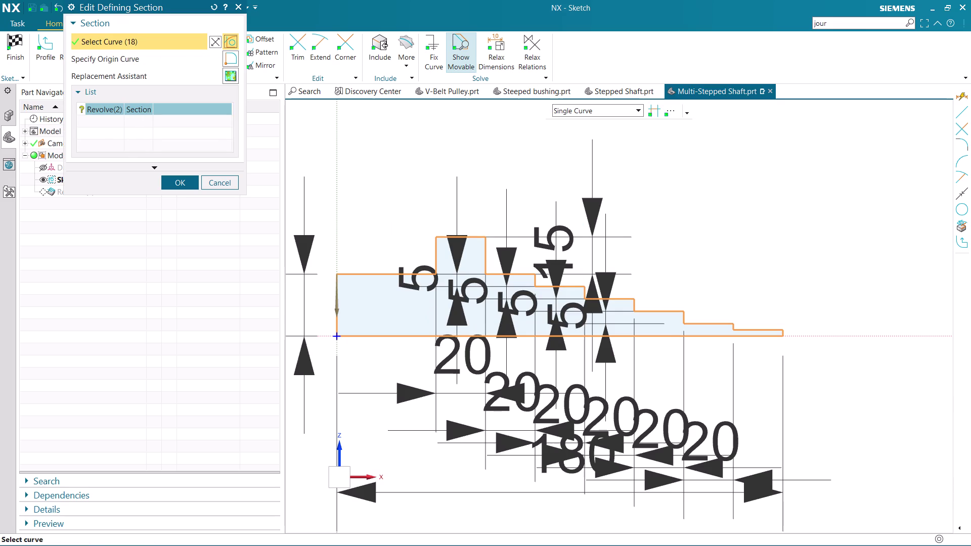
click(186, 179)
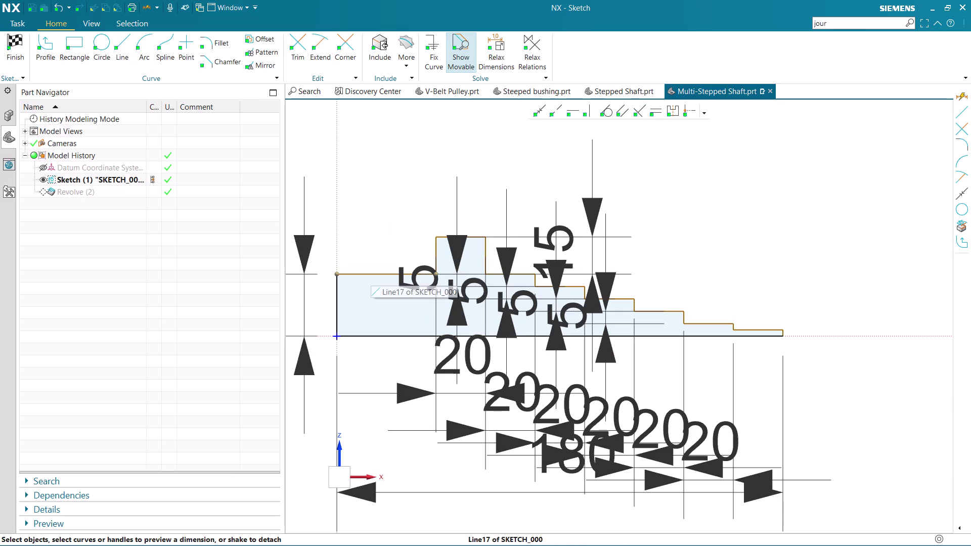
click(23, 45)
click(427, 308)
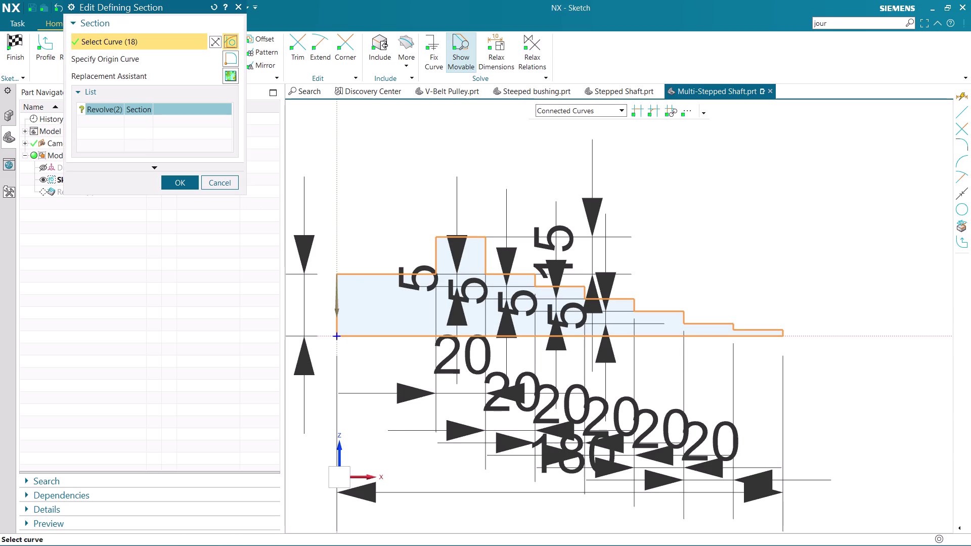
click(192, 59)
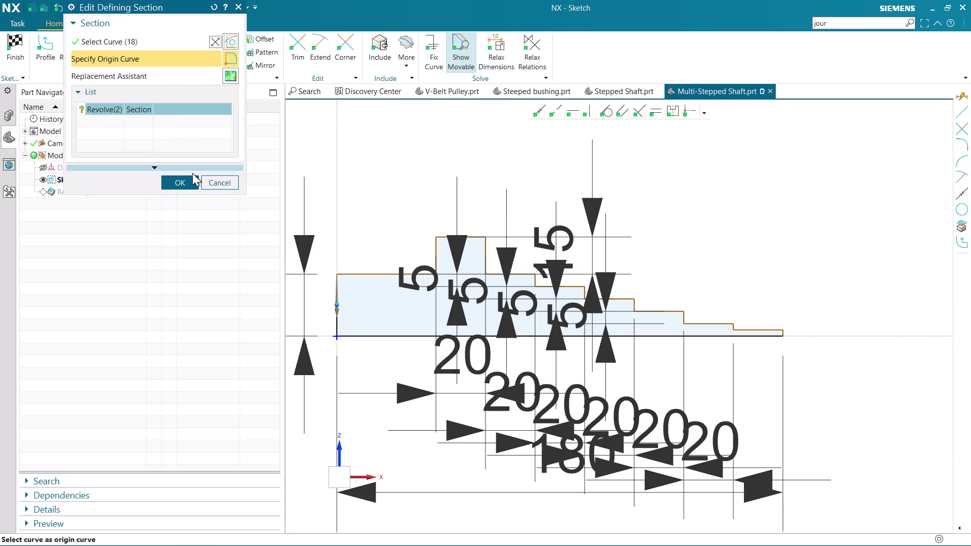
click(212, 182)
Inspect the Revolve feature's right-click options in the history, then dismiss them.
click(82, 188)
right_click(81, 189)
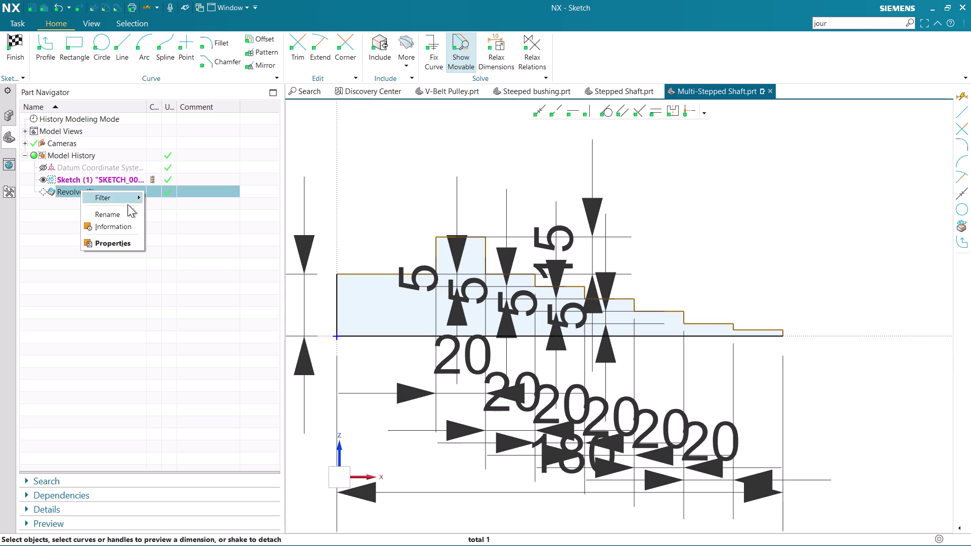
click(314, 156)
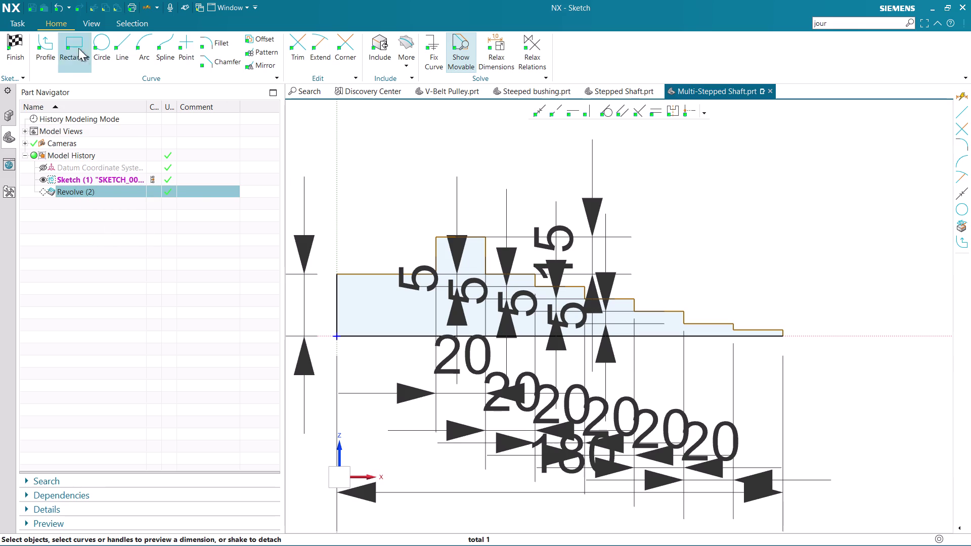
right_click(72, 192)
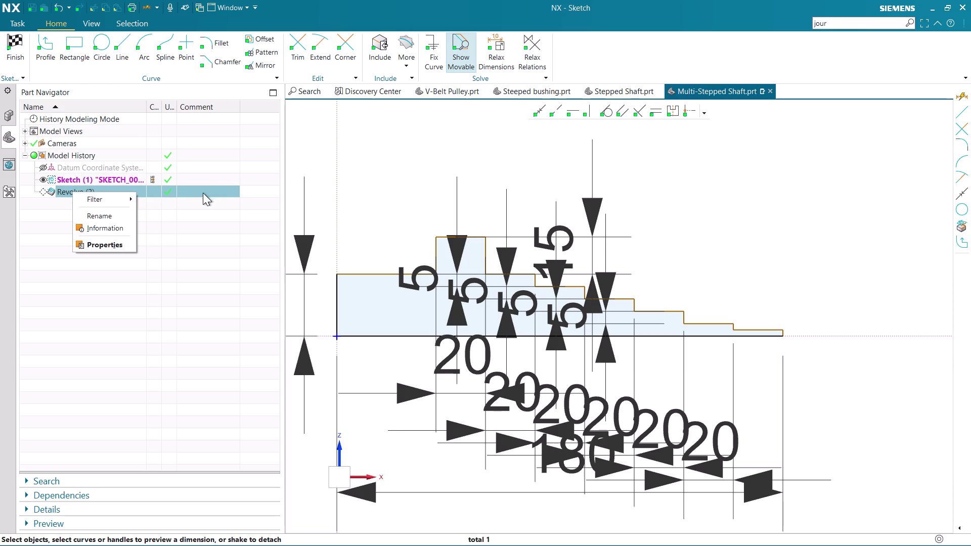
click(206, 191)
Finish the sketch, decline section review, and view the stepped shaft solid.
click(10, 39)
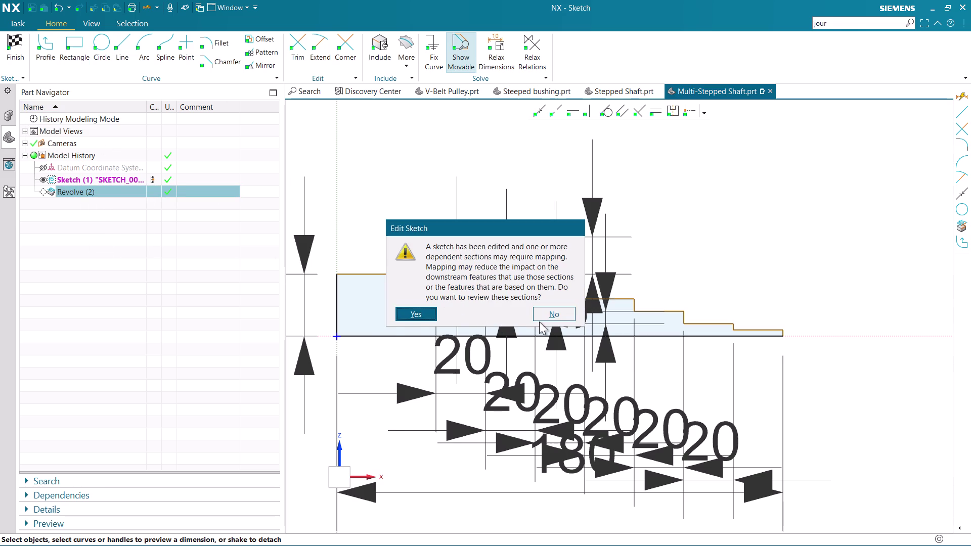
click(551, 316)
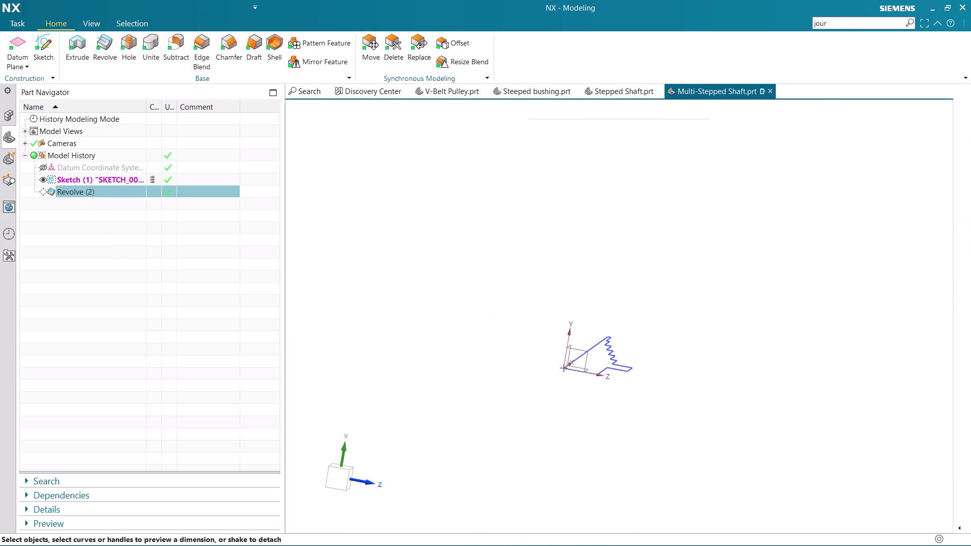
middle_drag(646, 428, 558, 360)
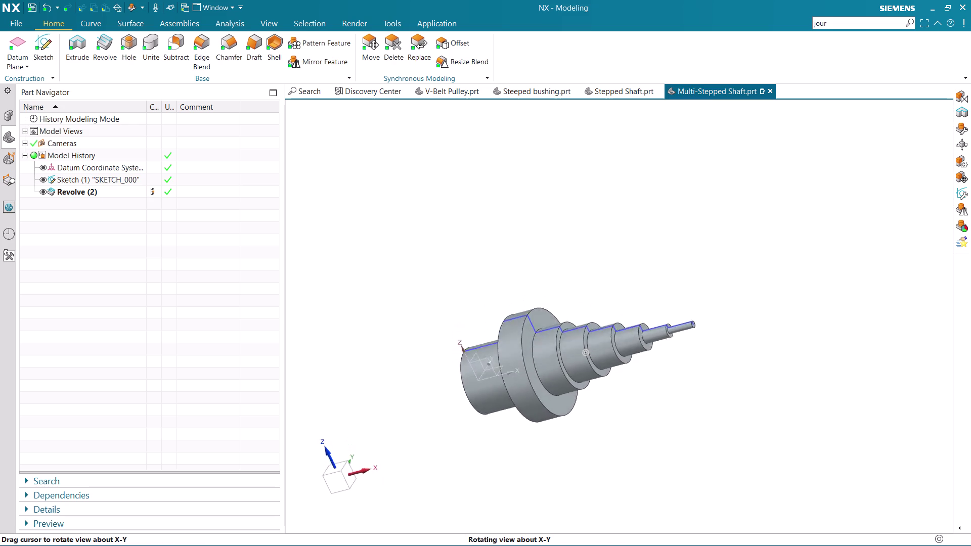
middle_drag(558, 360, 604, 314)
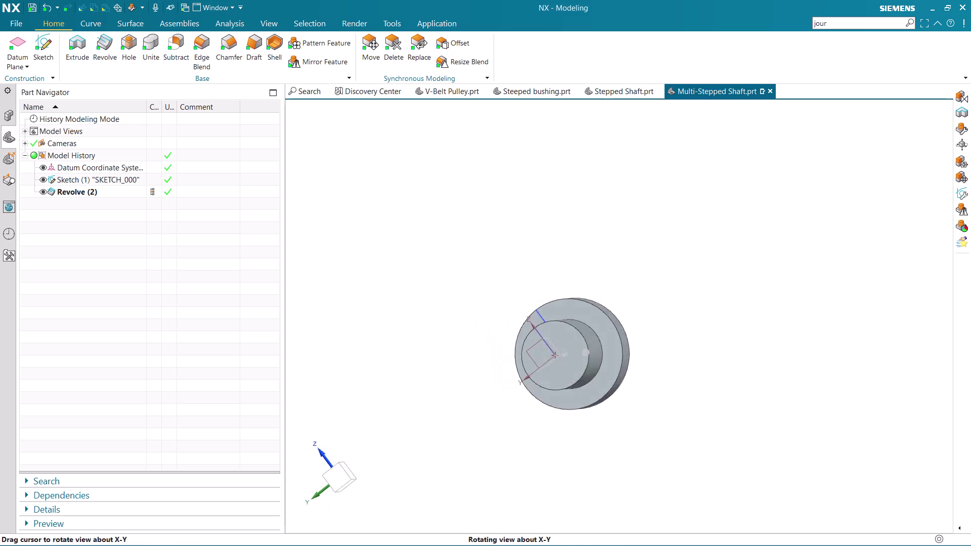
Orbit the revolved shaft to its large end face and start the Sketch command.
middle_drag(604, 314, 551, 286)
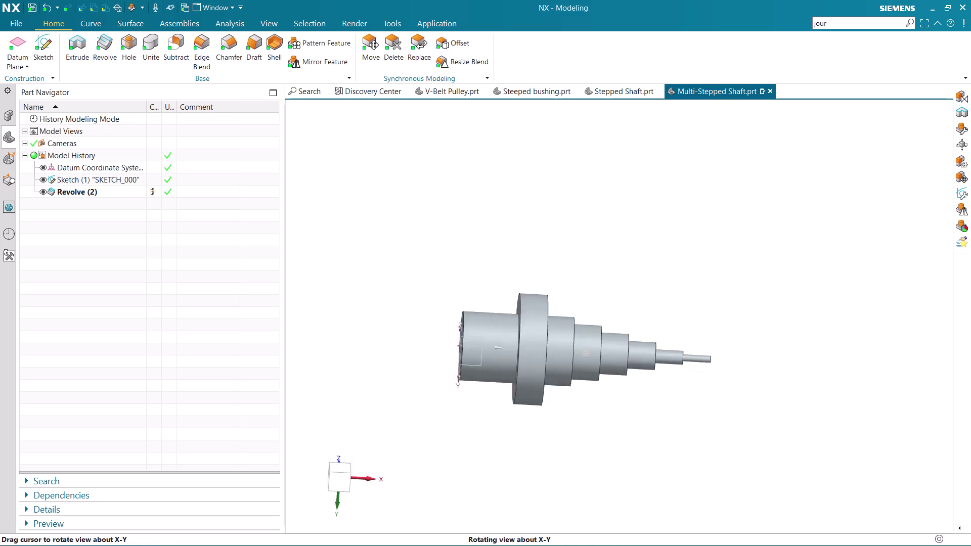
middle_drag(551, 286, 610, 281)
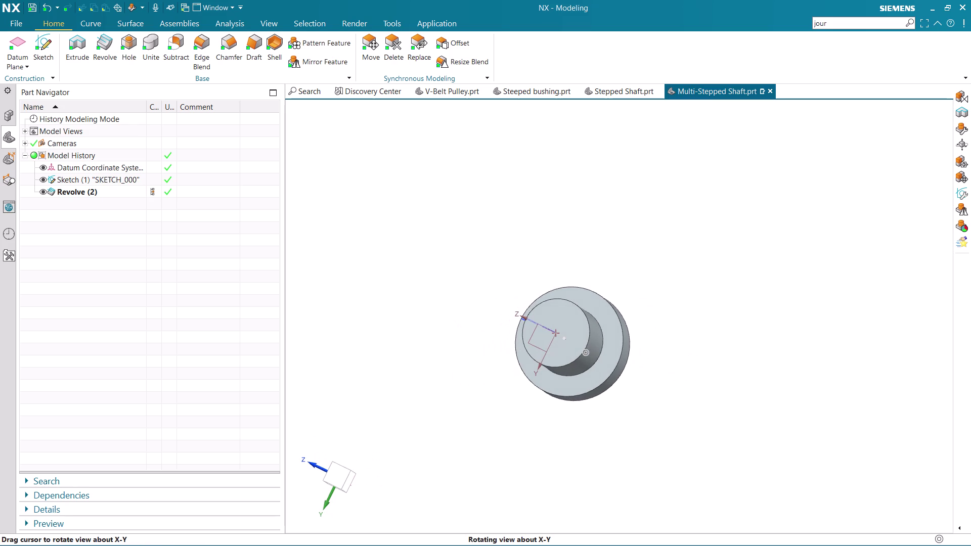
middle_drag(609, 281, 624, 281)
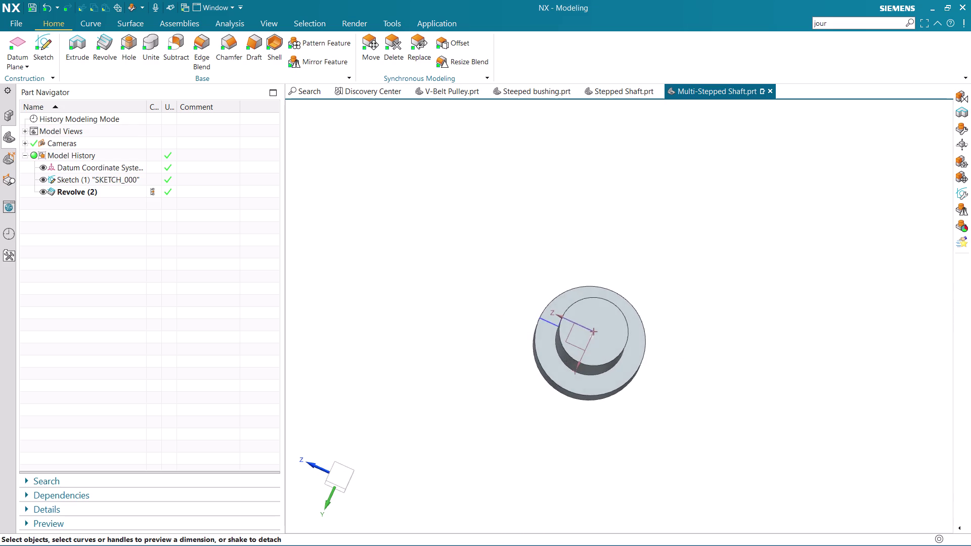
scroll(up, 3)
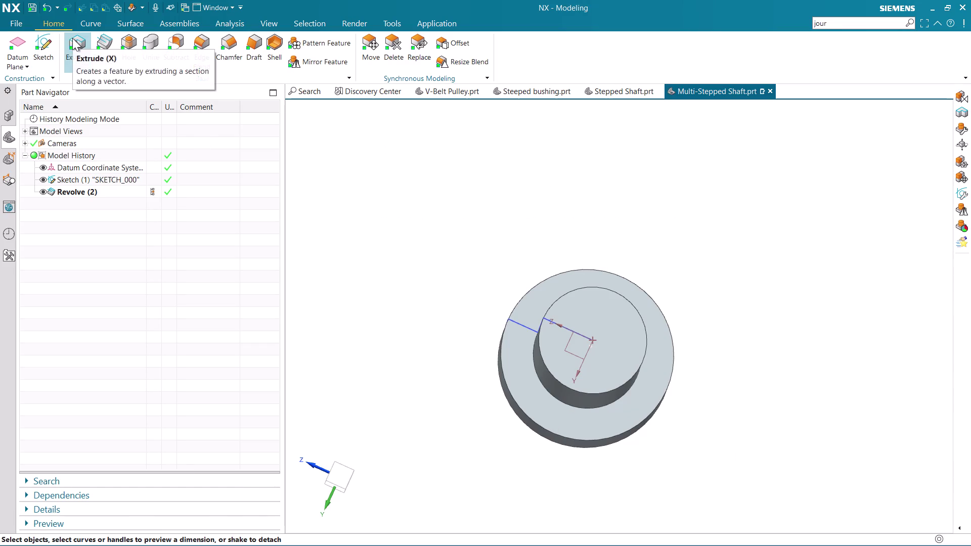
click(50, 44)
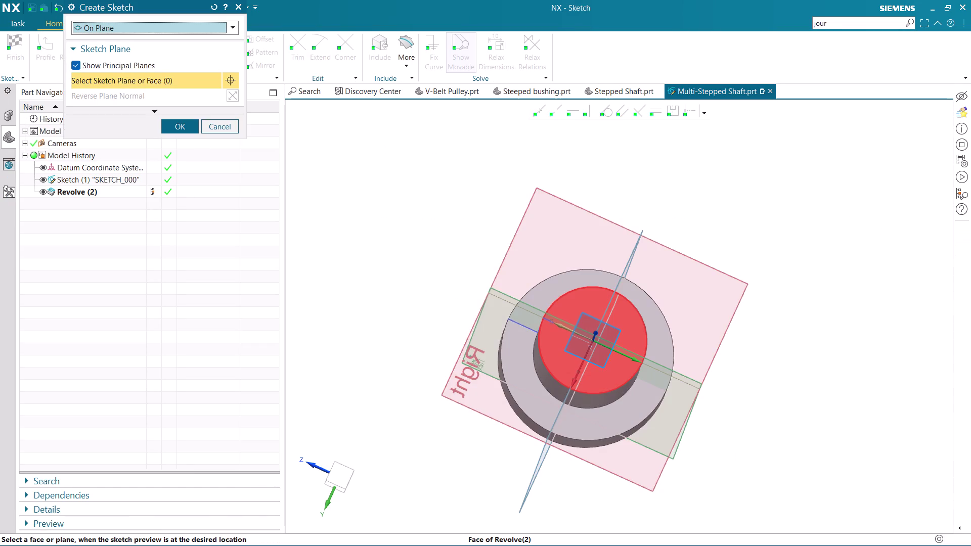
Place the new sketch on the shaft's large end face.
click(610, 326)
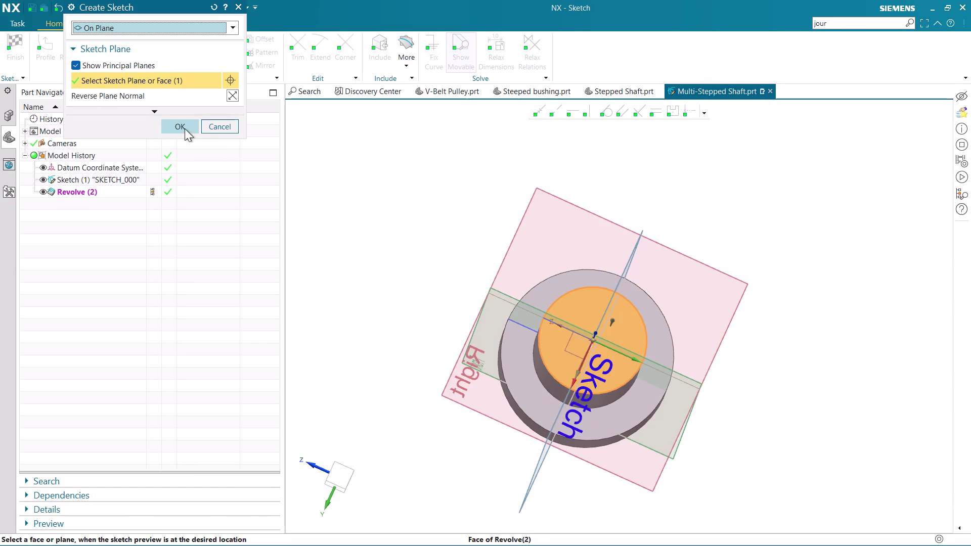
click(185, 128)
scroll(up, 3)
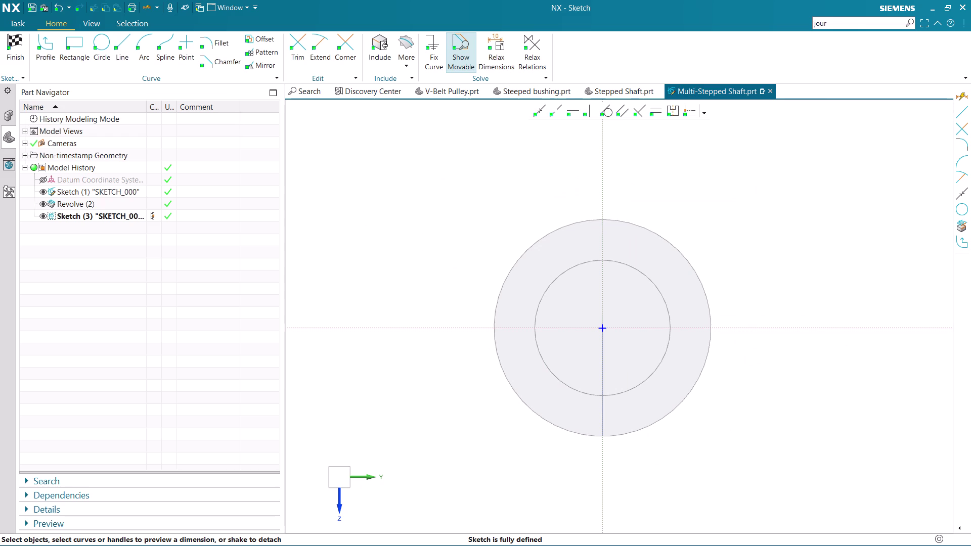
Draw a 40 mm diameter circle at the origin and finish the sketch.
click(108, 46)
click(607, 325)
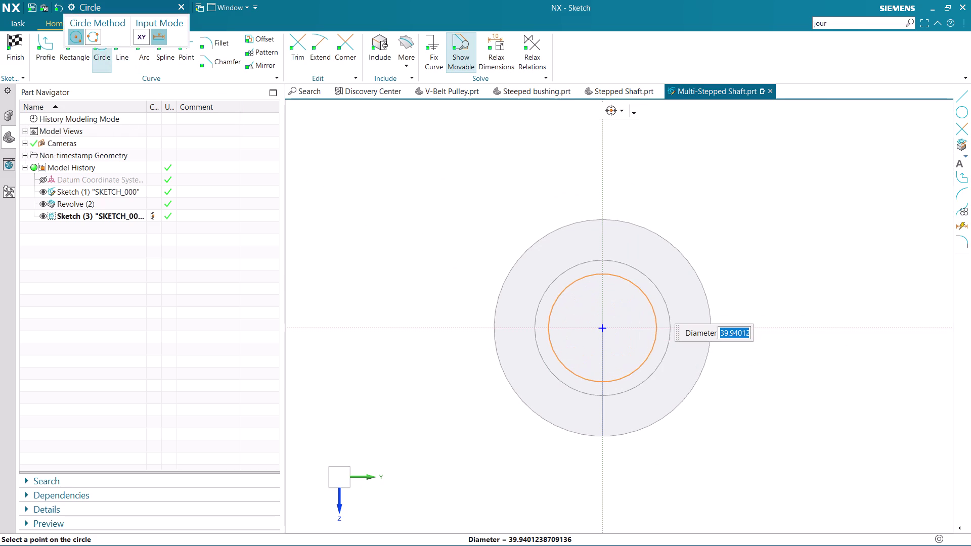
text(4)
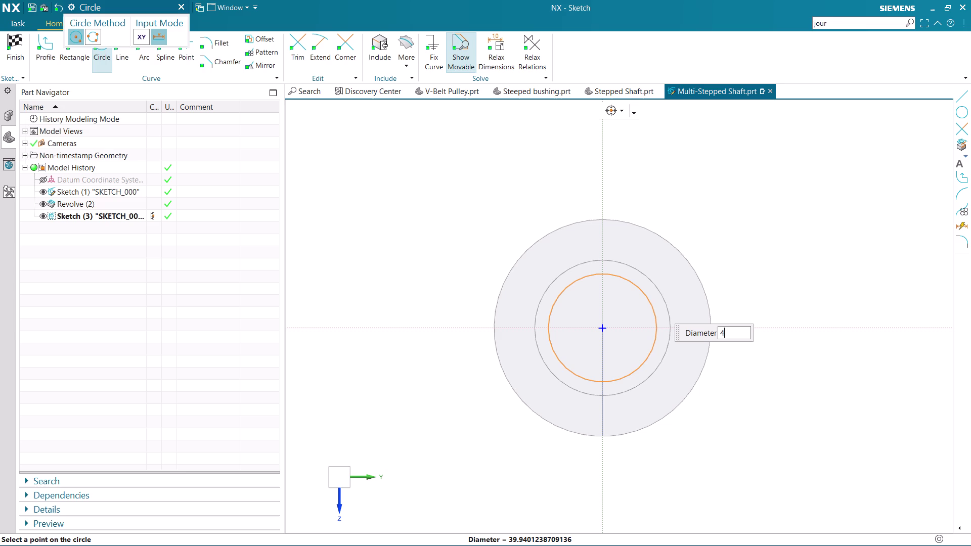
text(0)
key(Return)
key(Return)
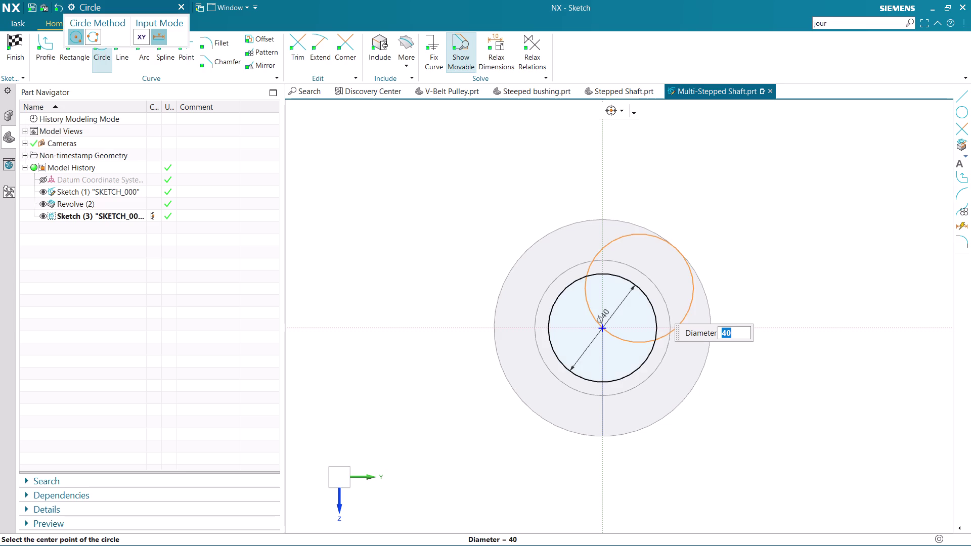
key(Escape)
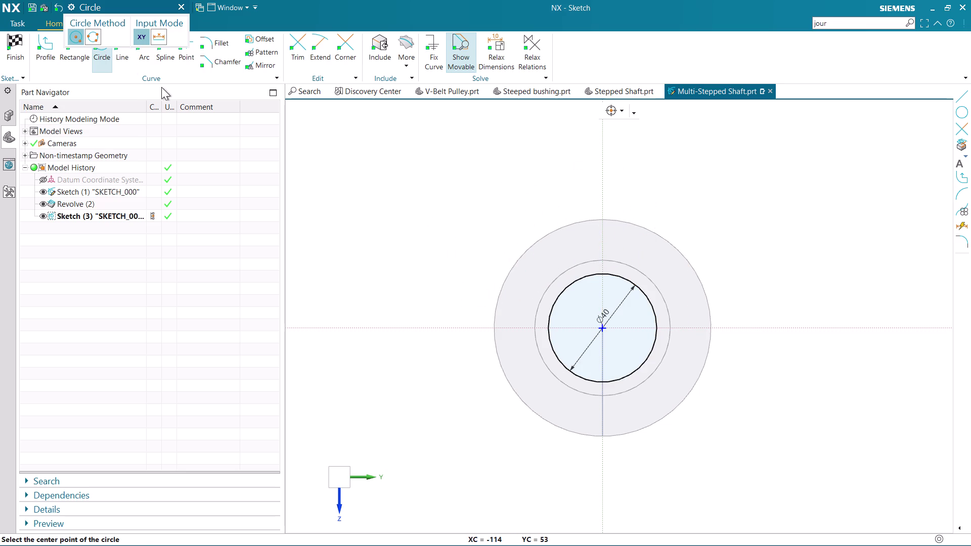
key(Escape)
click(16, 50)
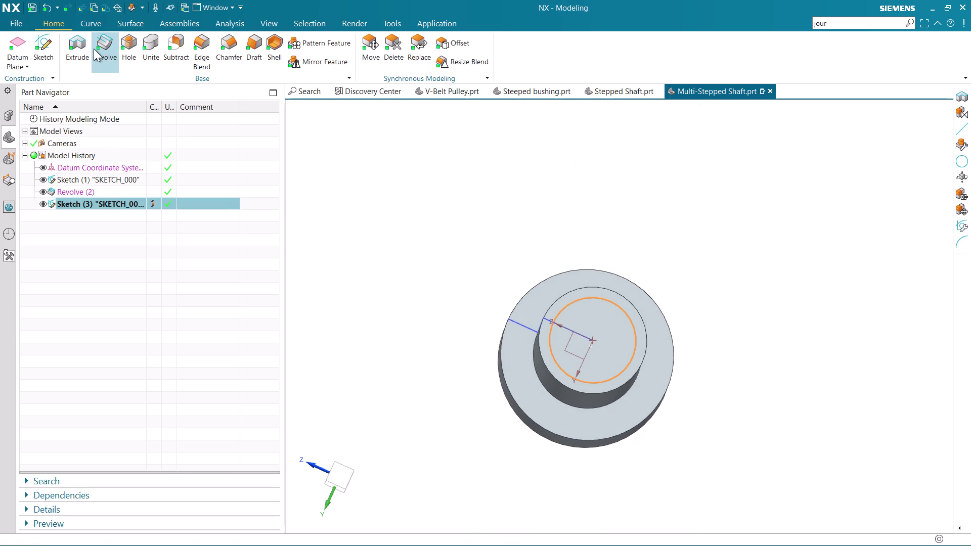
Extrude the end-face circle, reversing direction so it cuts into the shaft.
click(81, 49)
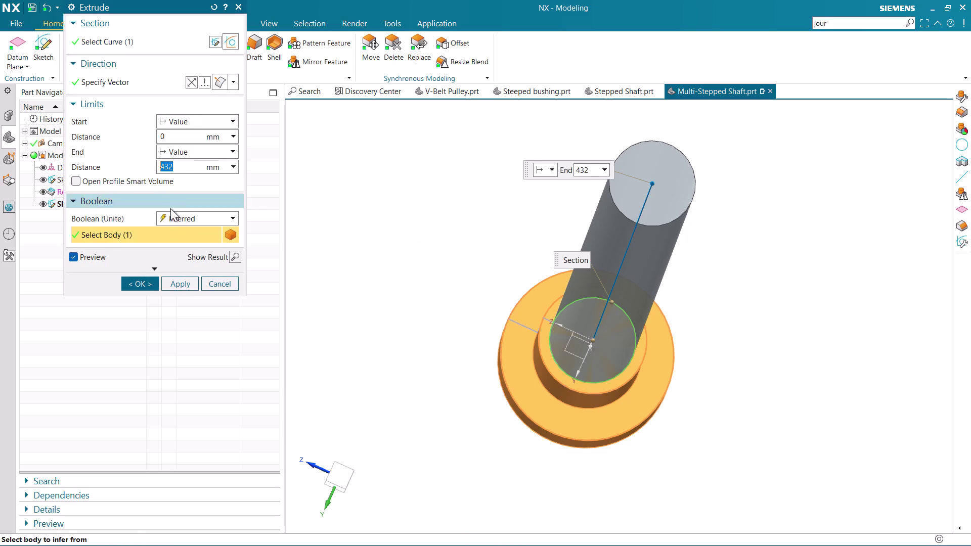
click(194, 85)
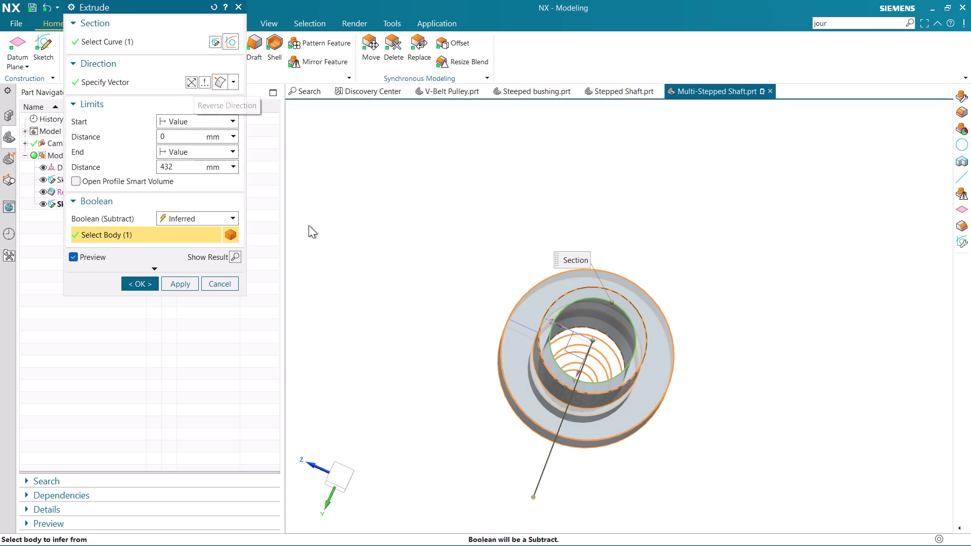
middle_drag(467, 328, 439, 343)
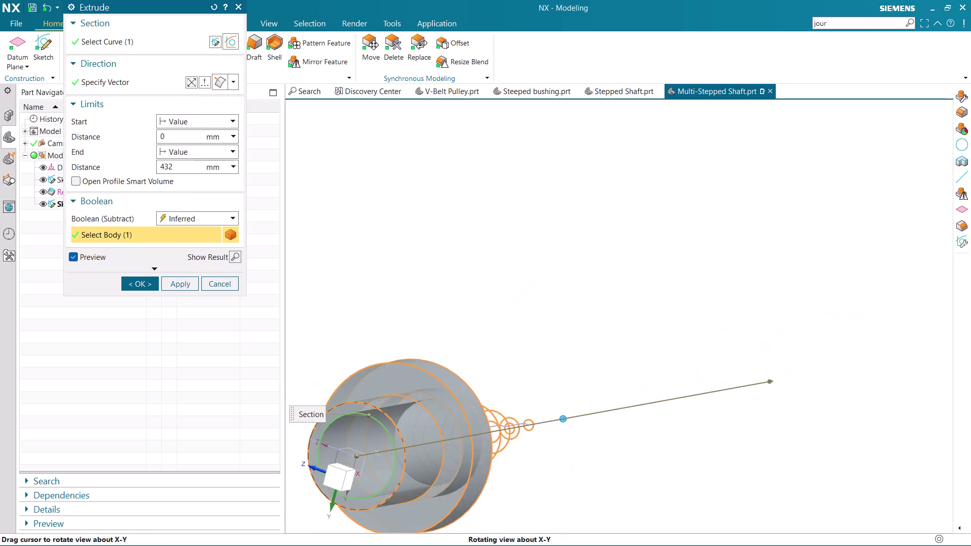
middle_drag(439, 343, 458, 340)
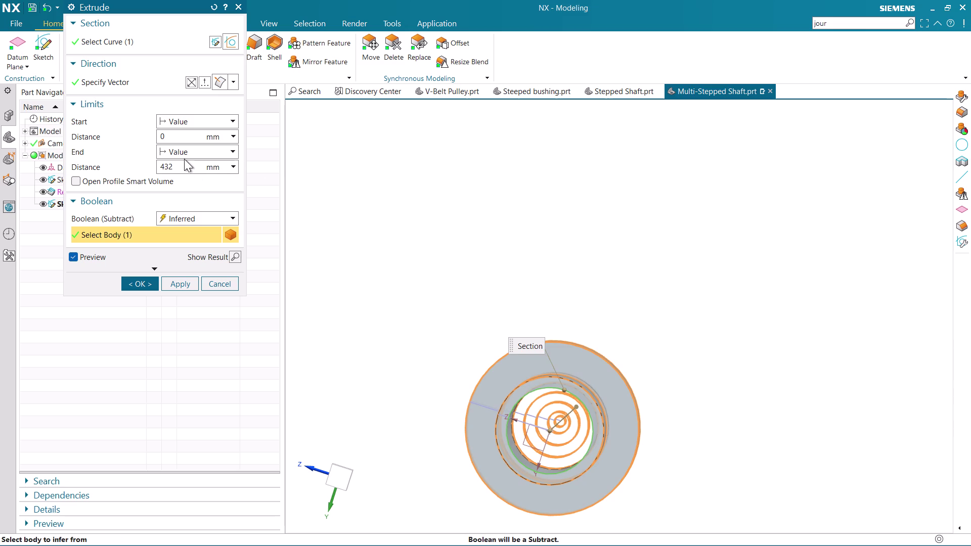
Set the End Distance to 40 mm and apply the subtract extrusion.
drag(180, 166, 127, 170)
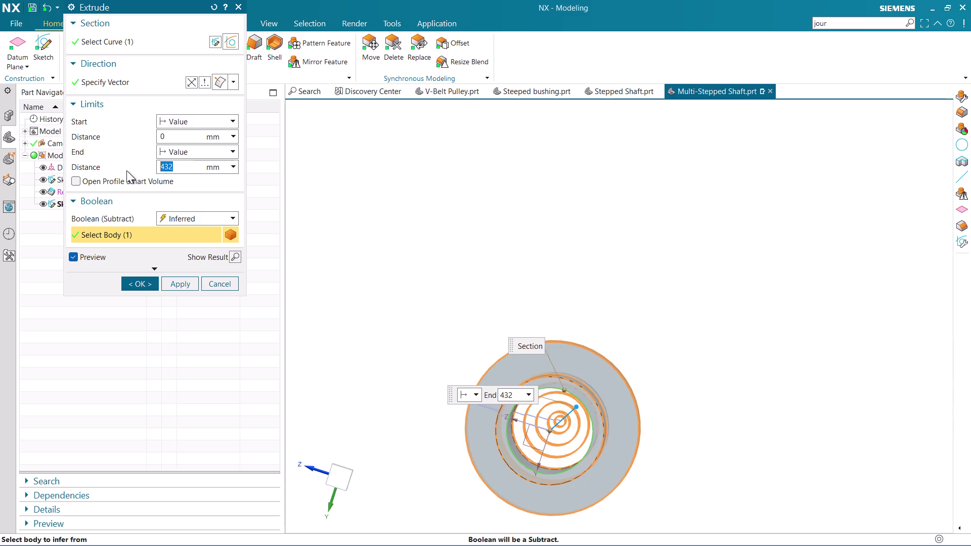
key(BackSpace)
text(4)
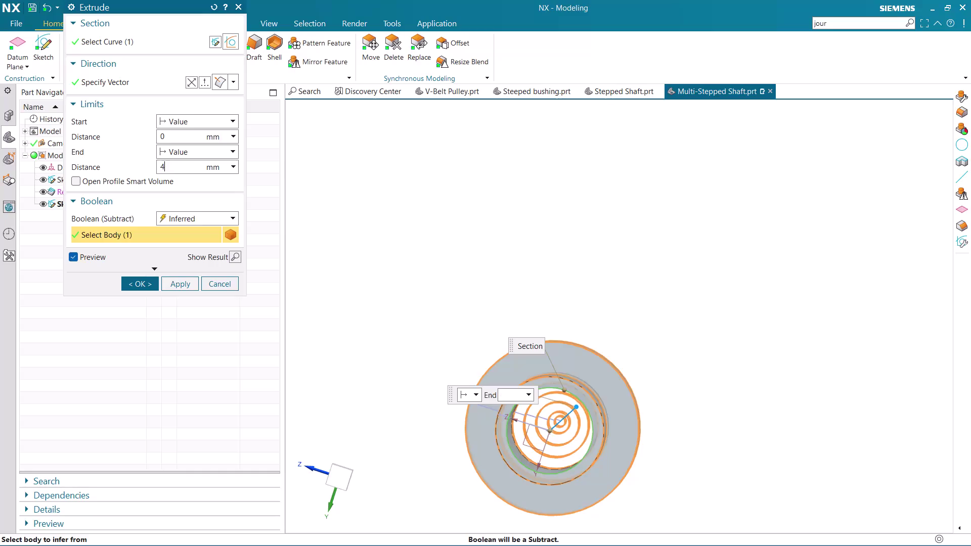
text(0)
key(Return)
scroll(down, 3)
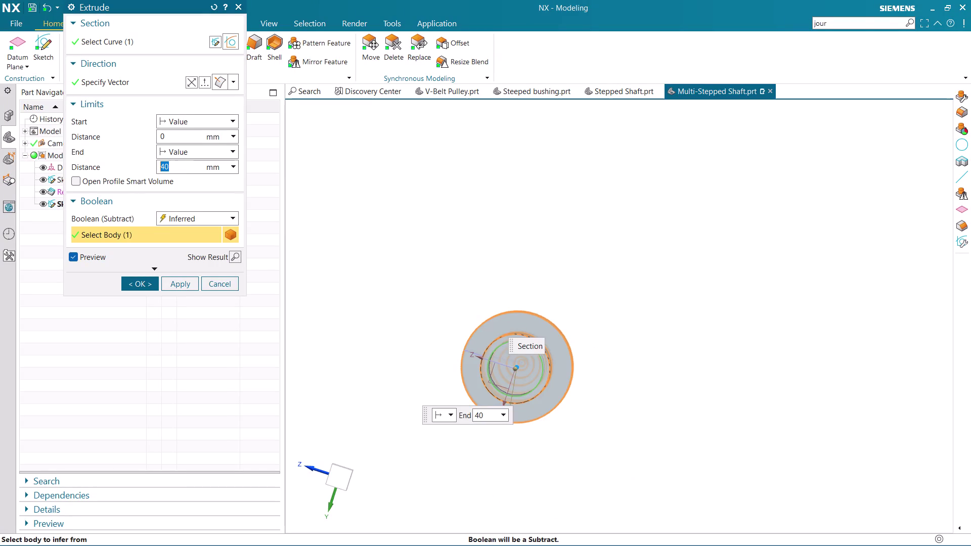
middle_drag(573, 403, 524, 413)
scroll(down, 3)
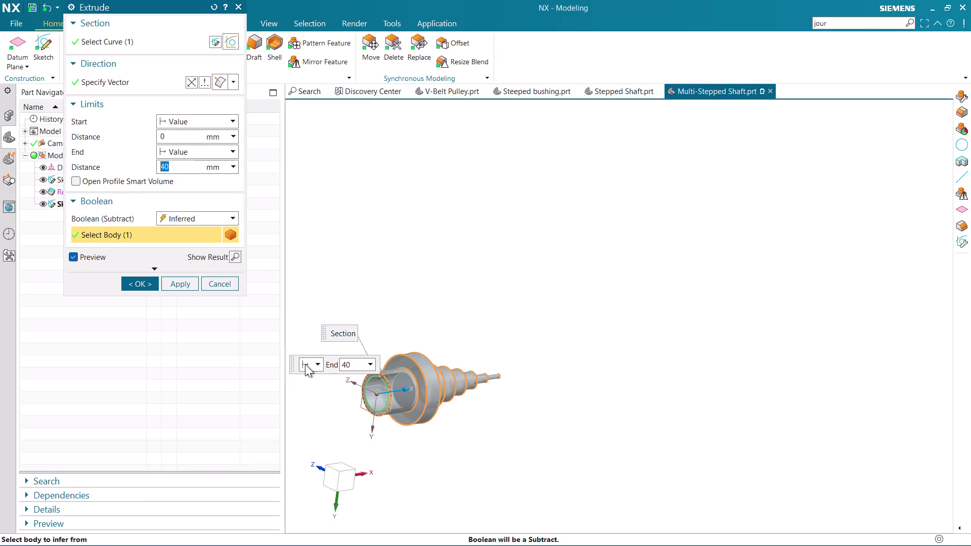
click(138, 290)
middle_drag(592, 401, 555, 404)
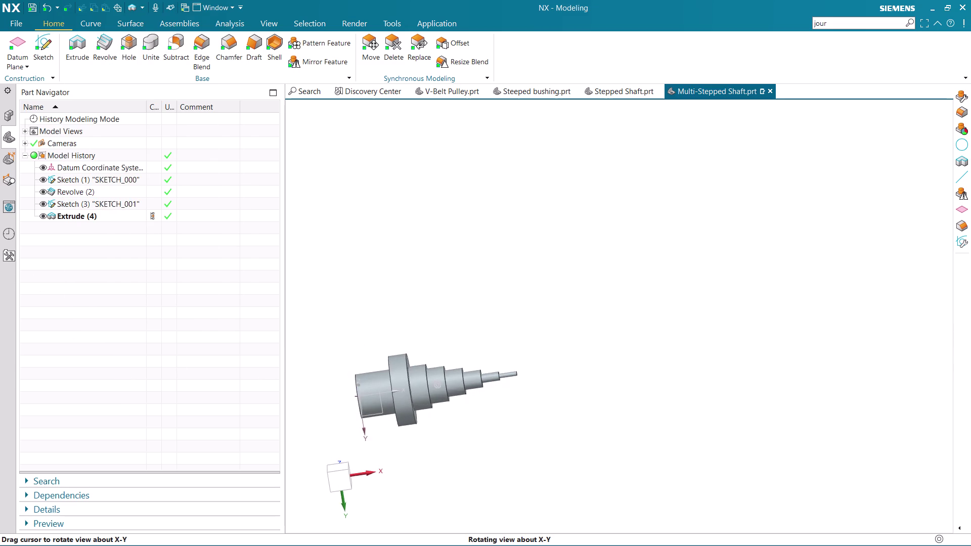
Hide the bore sketch and the shaft profile sketch in the Part Navigator.
scroll(down, 3)
scroll(up, 3)
middle_drag(479, 429, 512, 408)
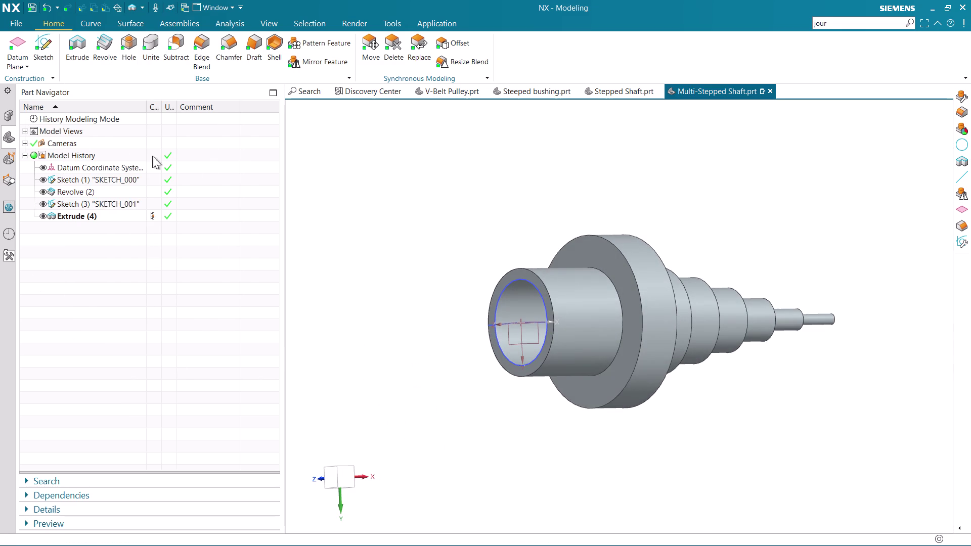
click(43, 205)
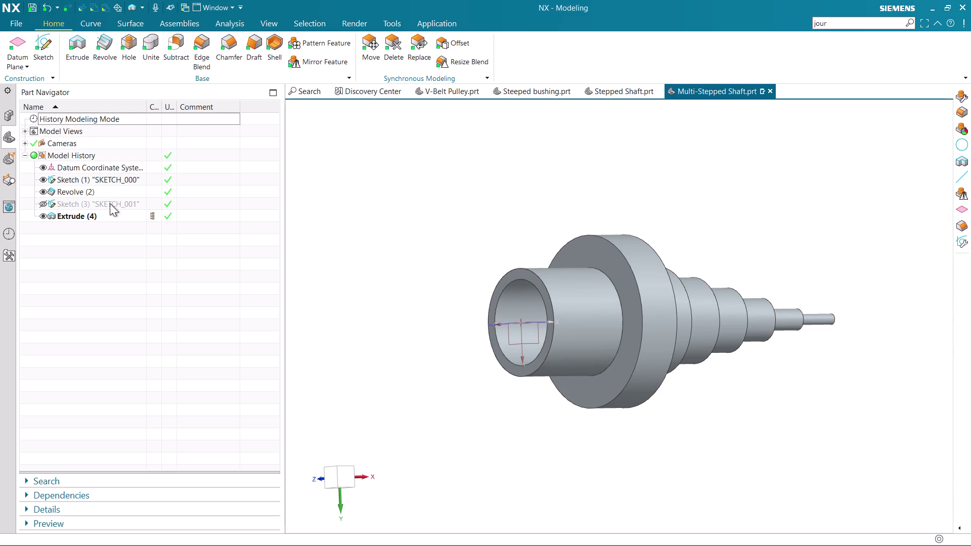
click(43, 178)
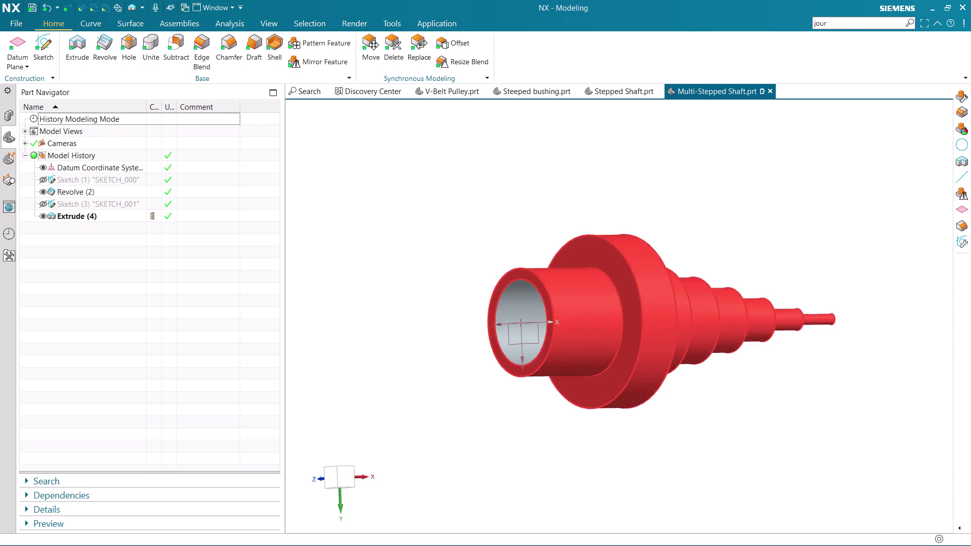
middle_drag(670, 352, 582, 332)
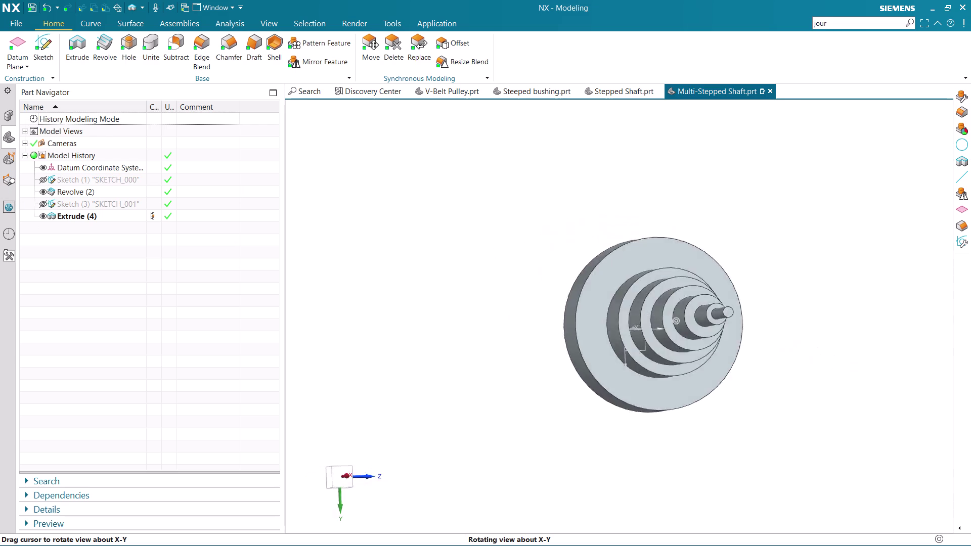
middle_drag(582, 331, 636, 312)
click(342, 472)
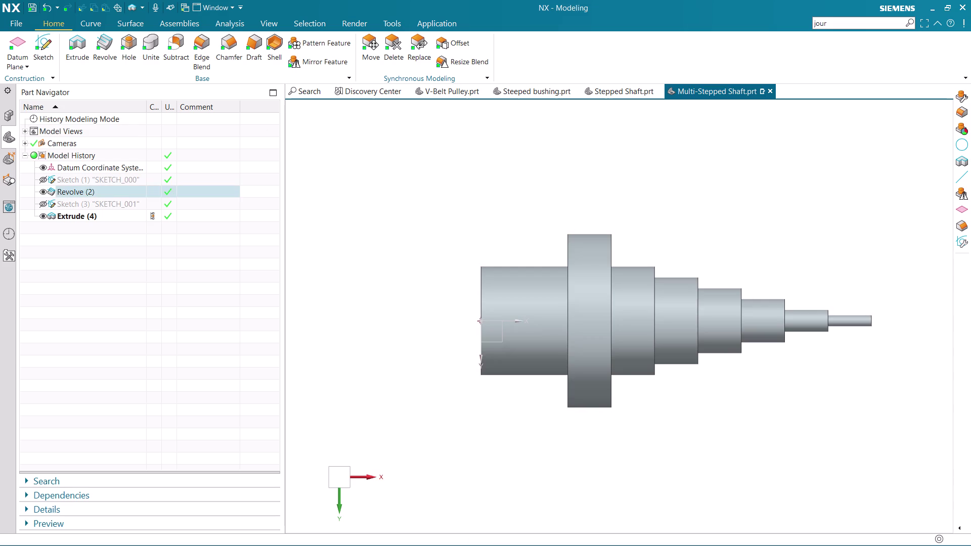
Stop journal recording via command search and save the part with Ctrl+S.
click(863, 24)
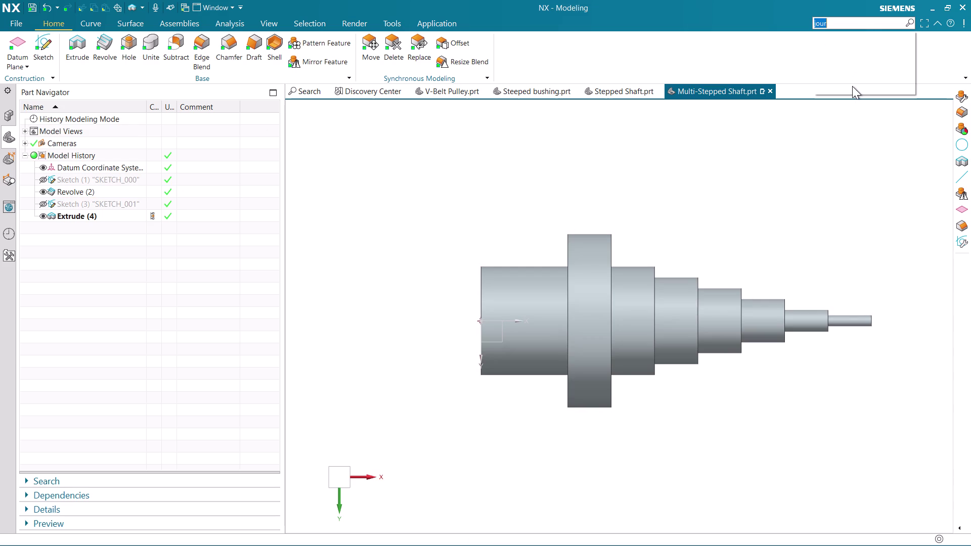
click(851, 86)
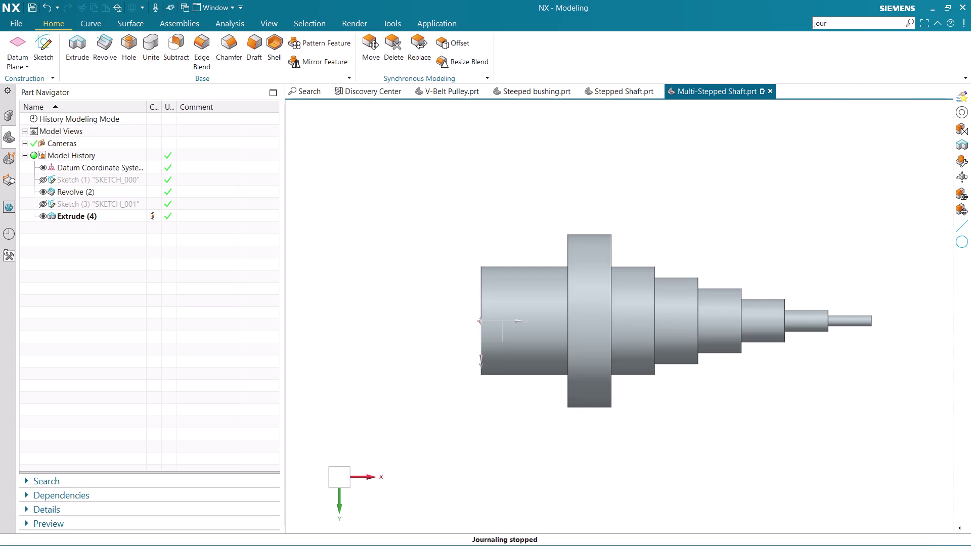
click(27, 27)
click(592, 141)
key(ctrl+s)
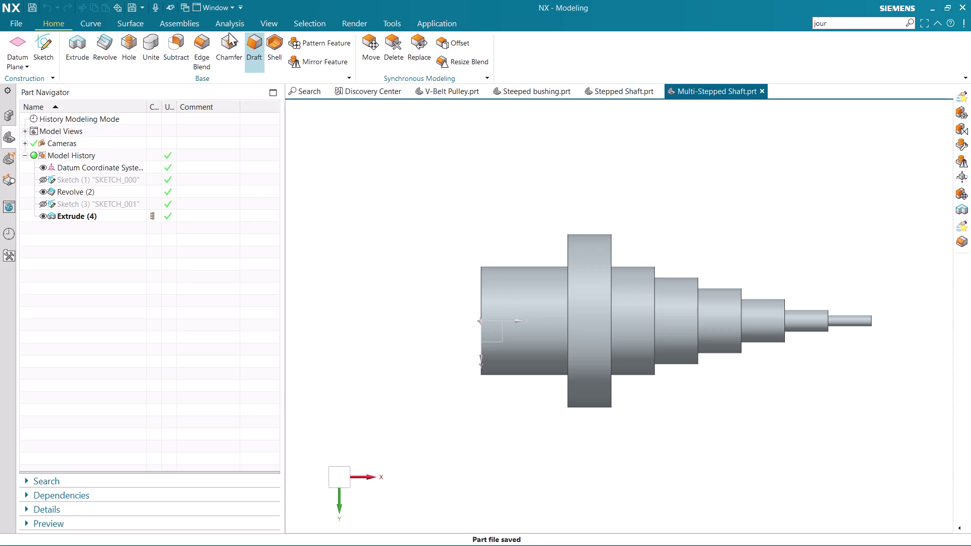
click(13, 25)
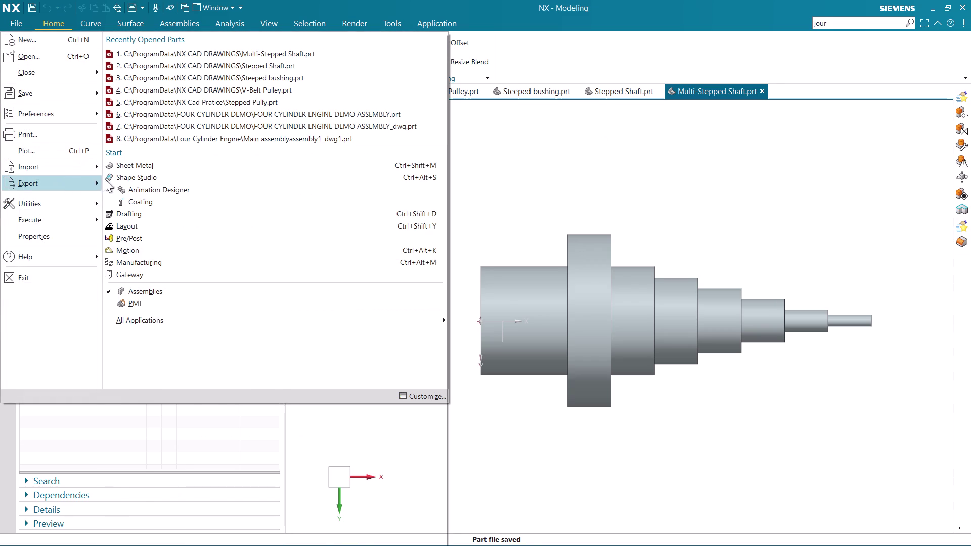
Export the display to PDF with the 'Admin_' prefix removed from the file name.
click(184, 199)
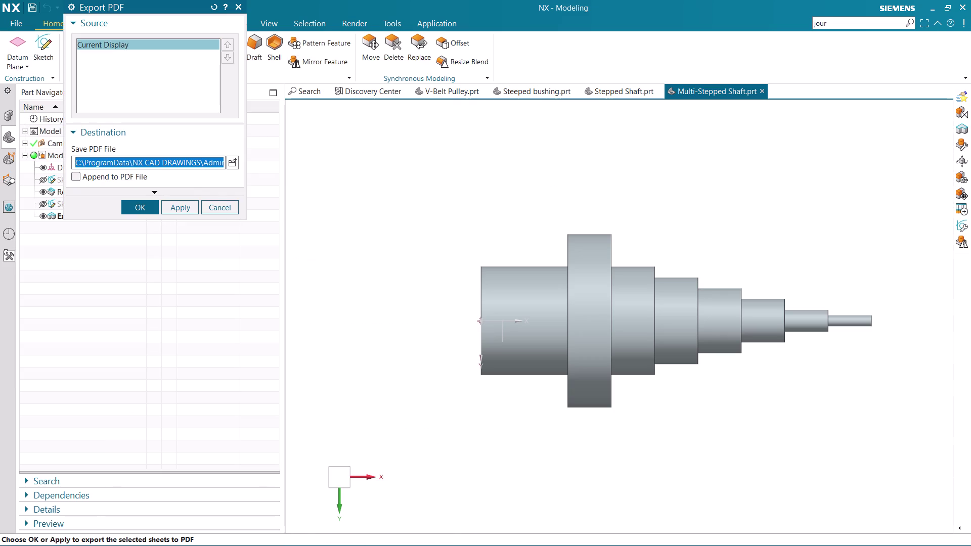
click(209, 165)
key(Right)
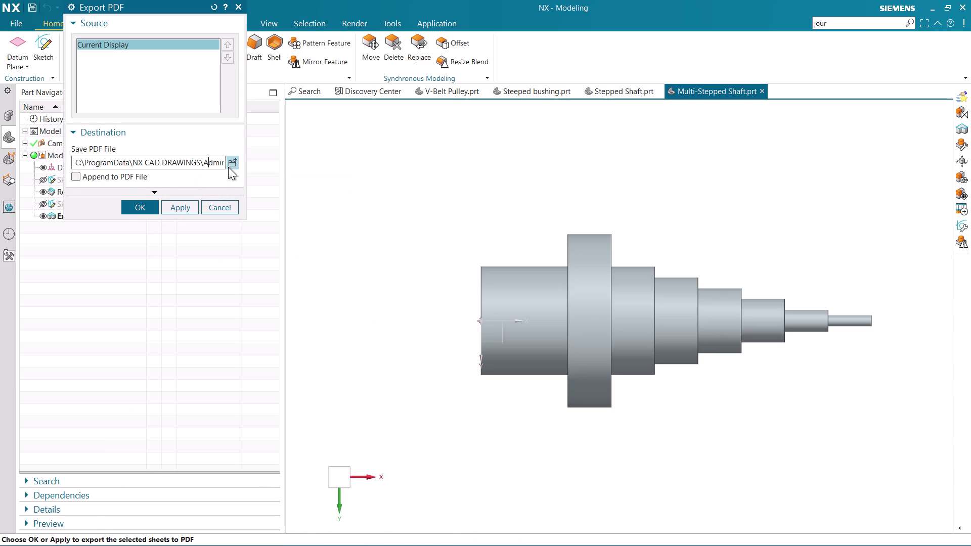
key(Right)
key(Right)
key(Right)
key(Right)
key(Right)
key(Right)
key(Left)
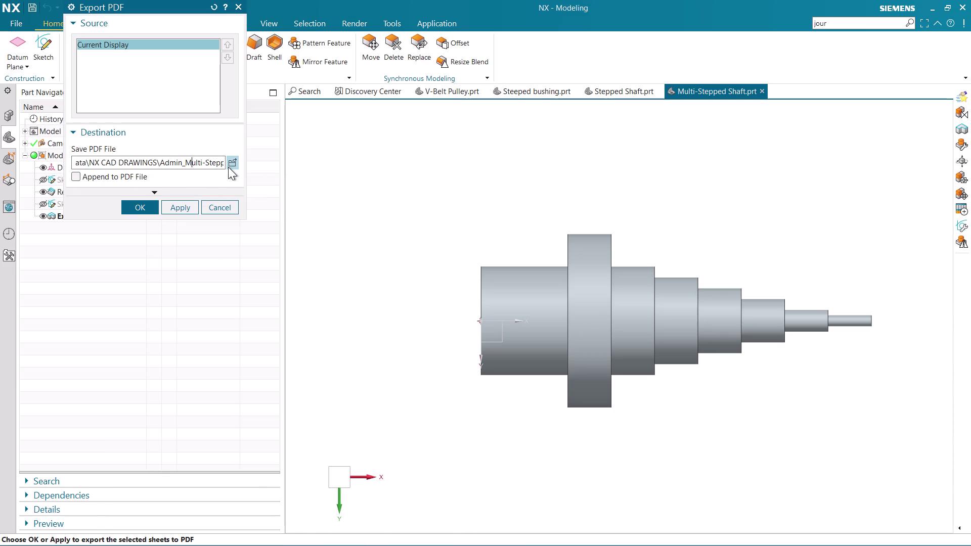
key(Left)
key(BackSpace)
key(BackSpace)
key(BackSpace)
key(BackSpace)
key(BackSpace)
key(BackSpace)
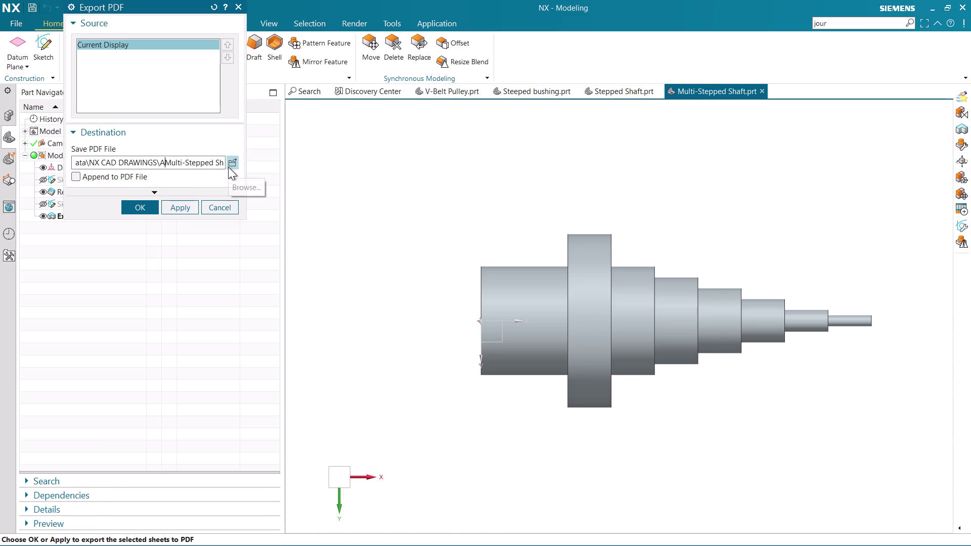
key(Return)
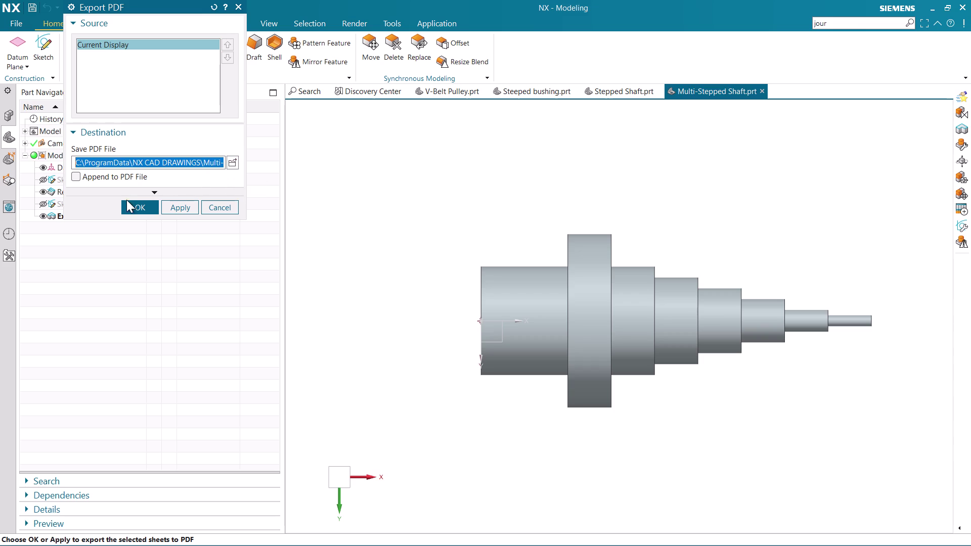
click(132, 205)
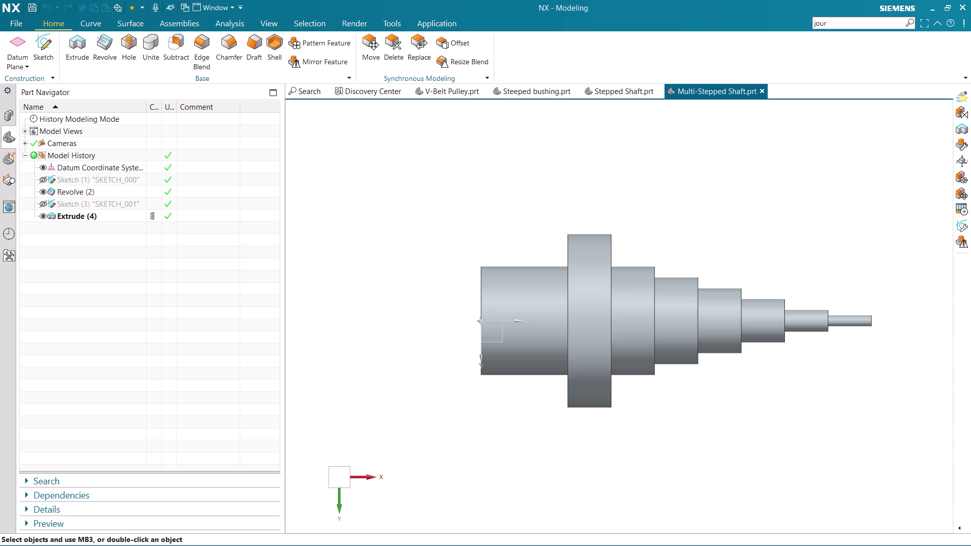
key(ctrl+h)
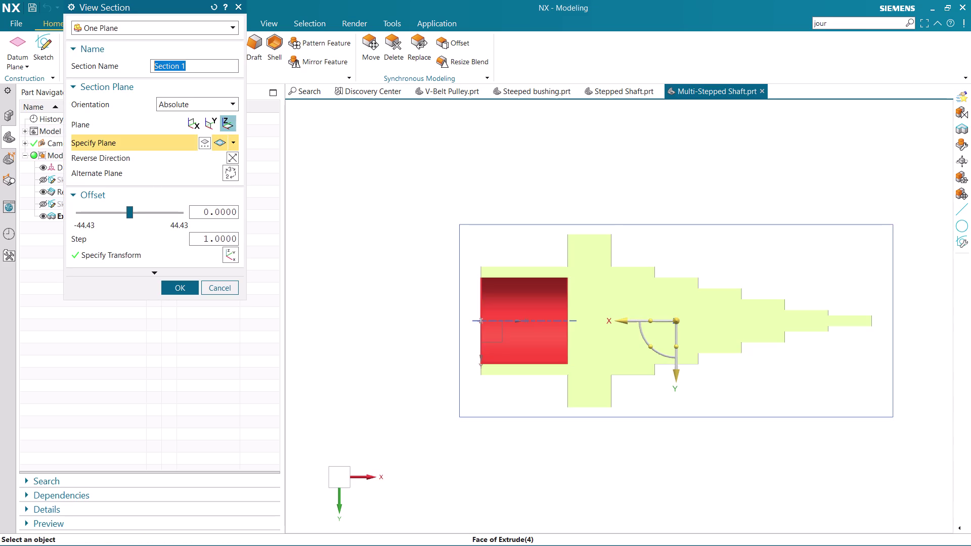
middle_drag(533, 359, 569, 380)
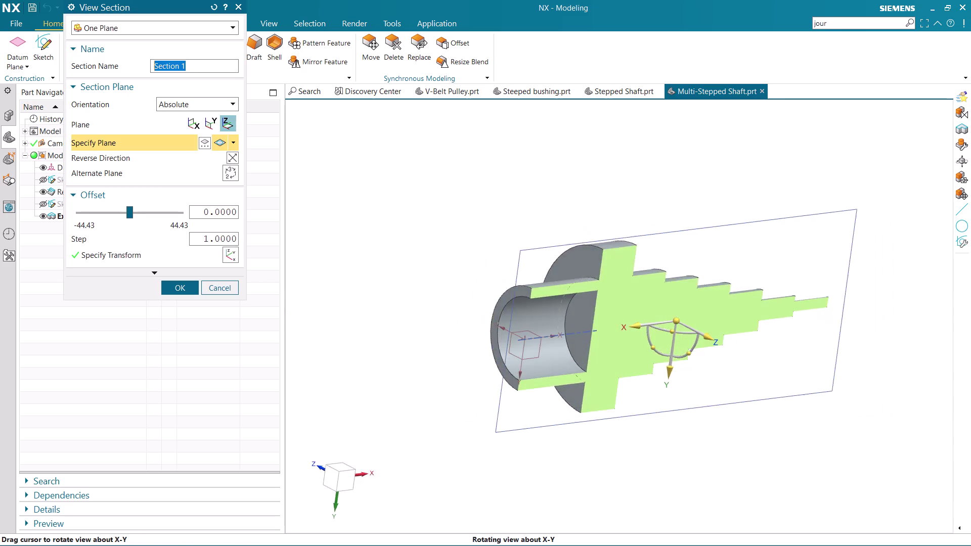
middle_drag(569, 379, 525, 338)
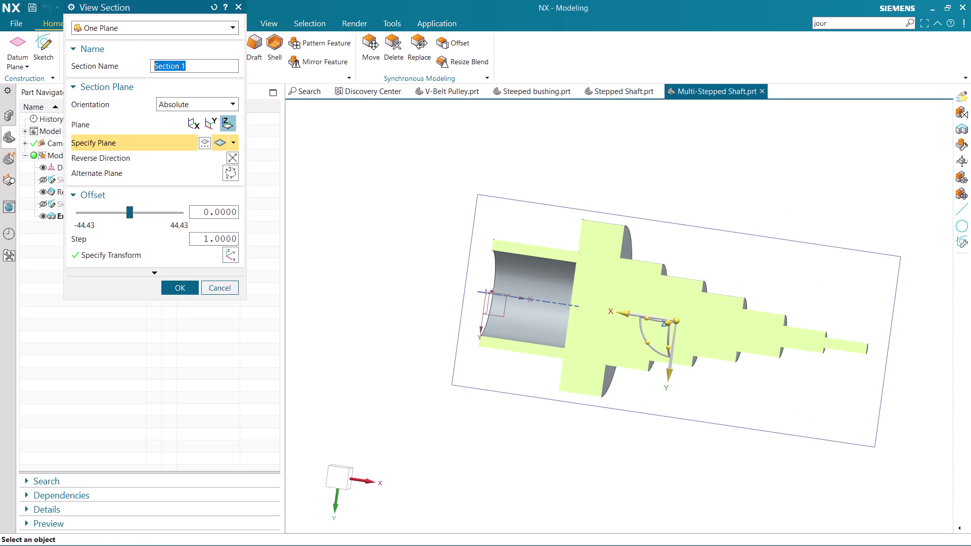
click(220, 285)
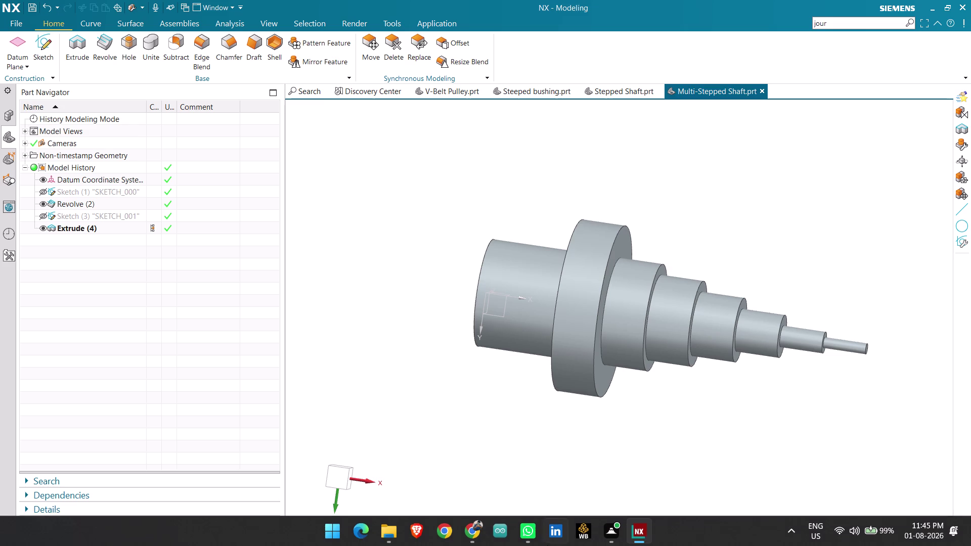